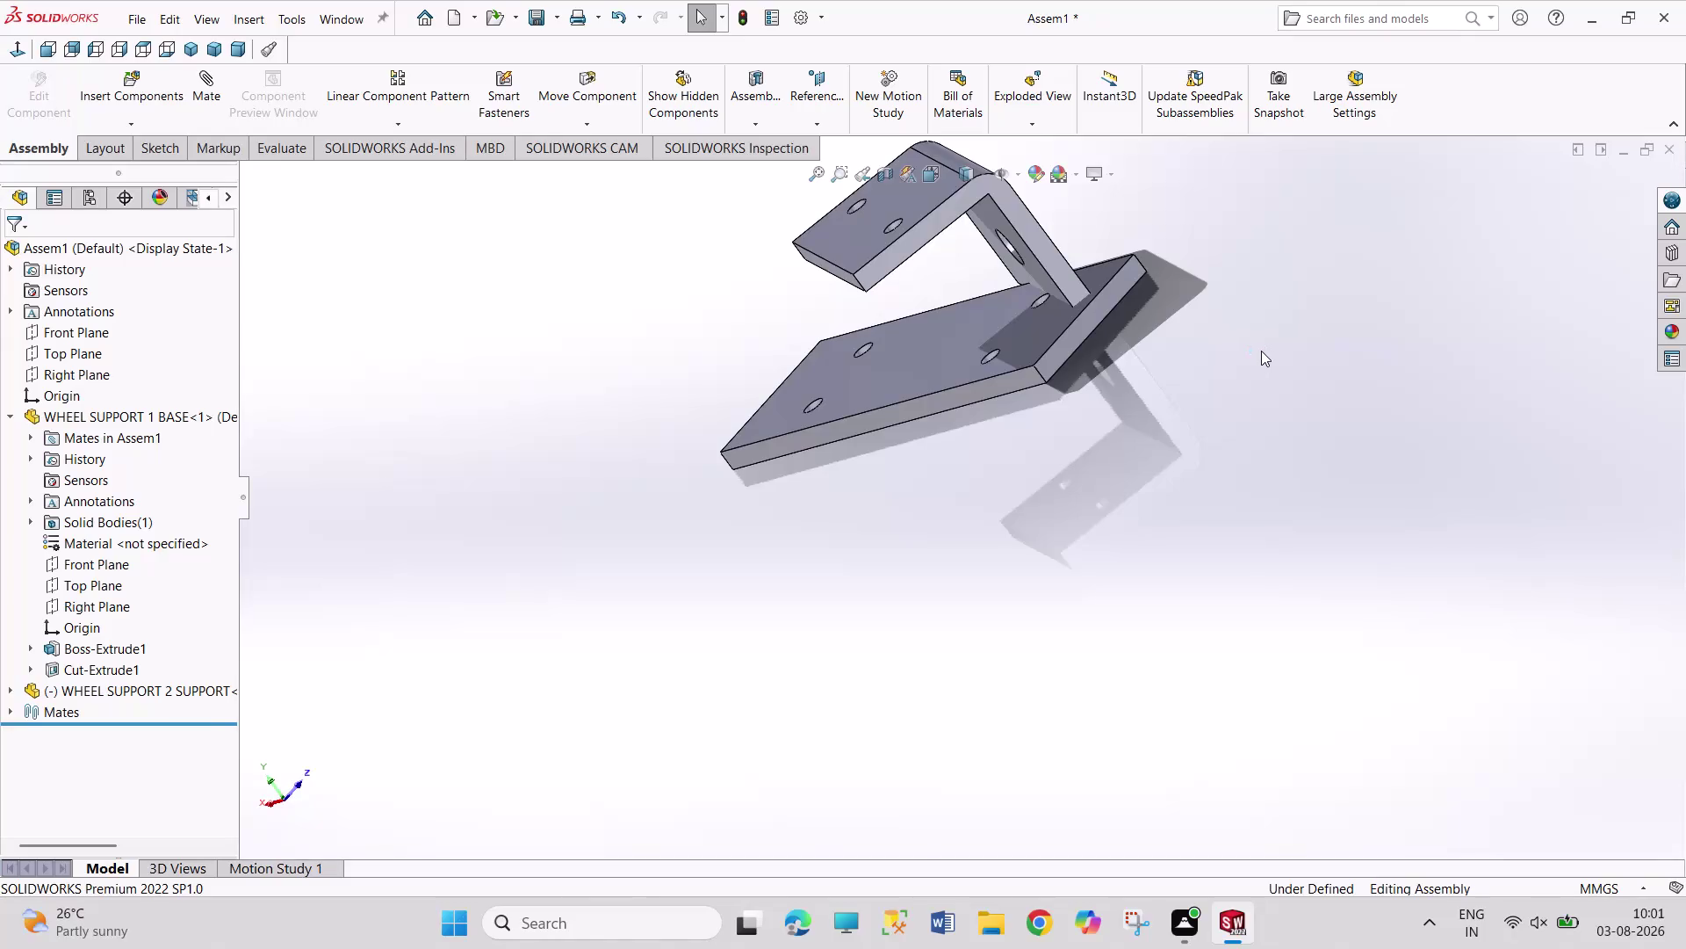
Undo the last three placement changes to the bent bracket.
key(ctrl+z)
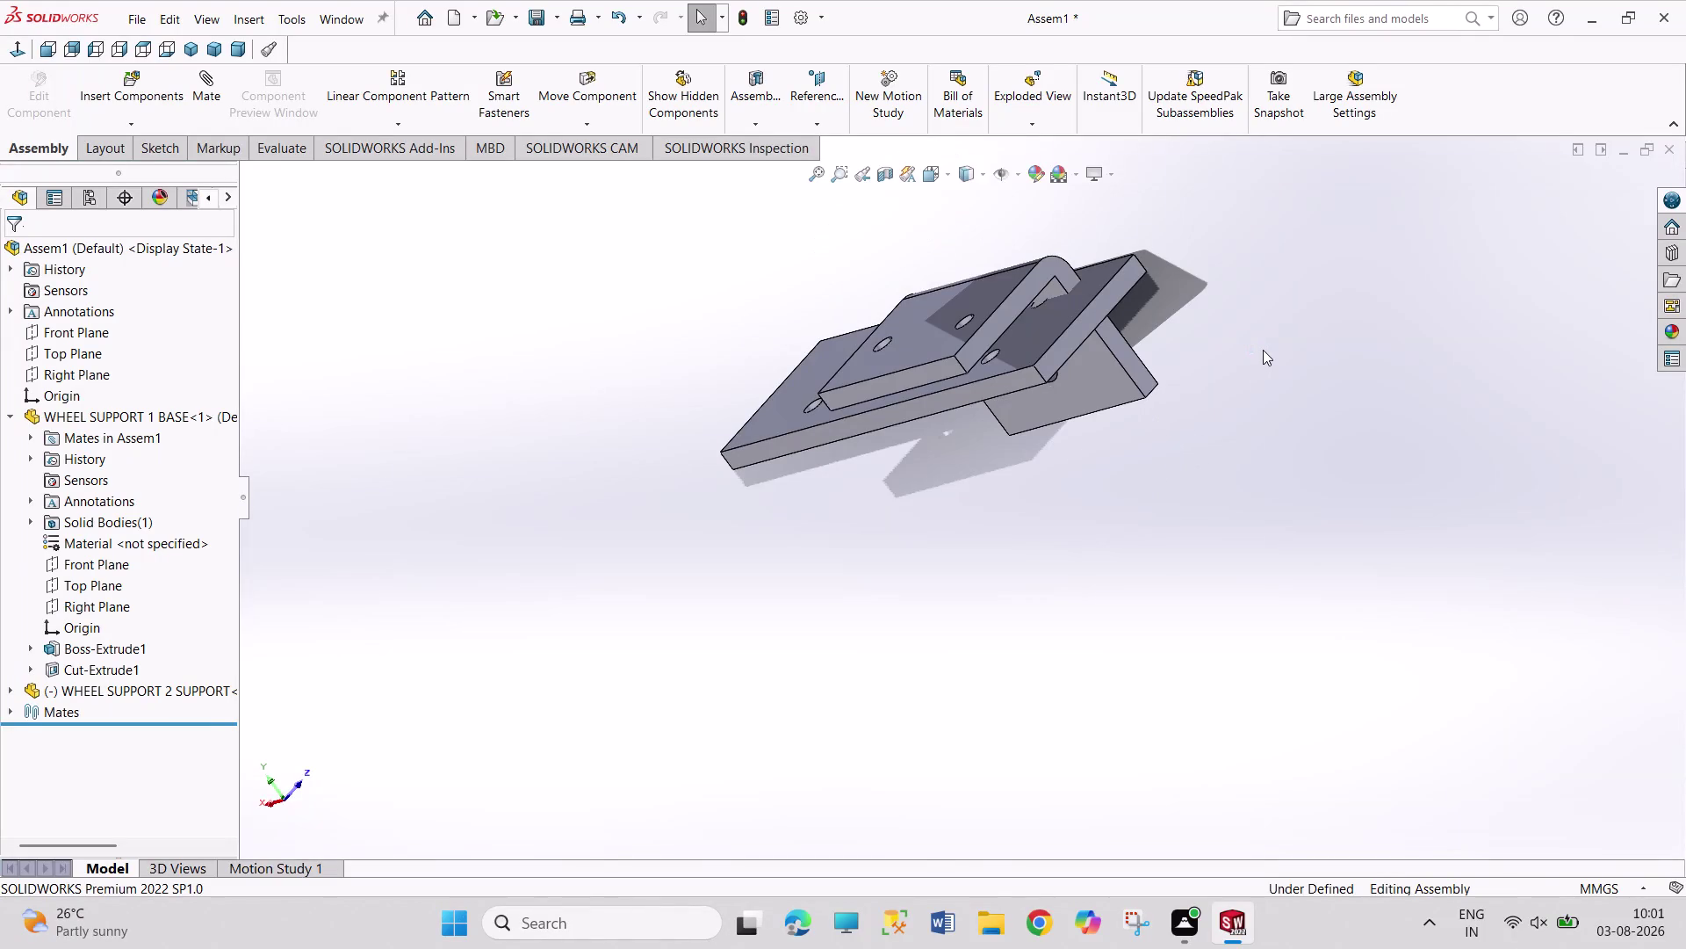
key(ctrl+z)
key(ctrl+z)
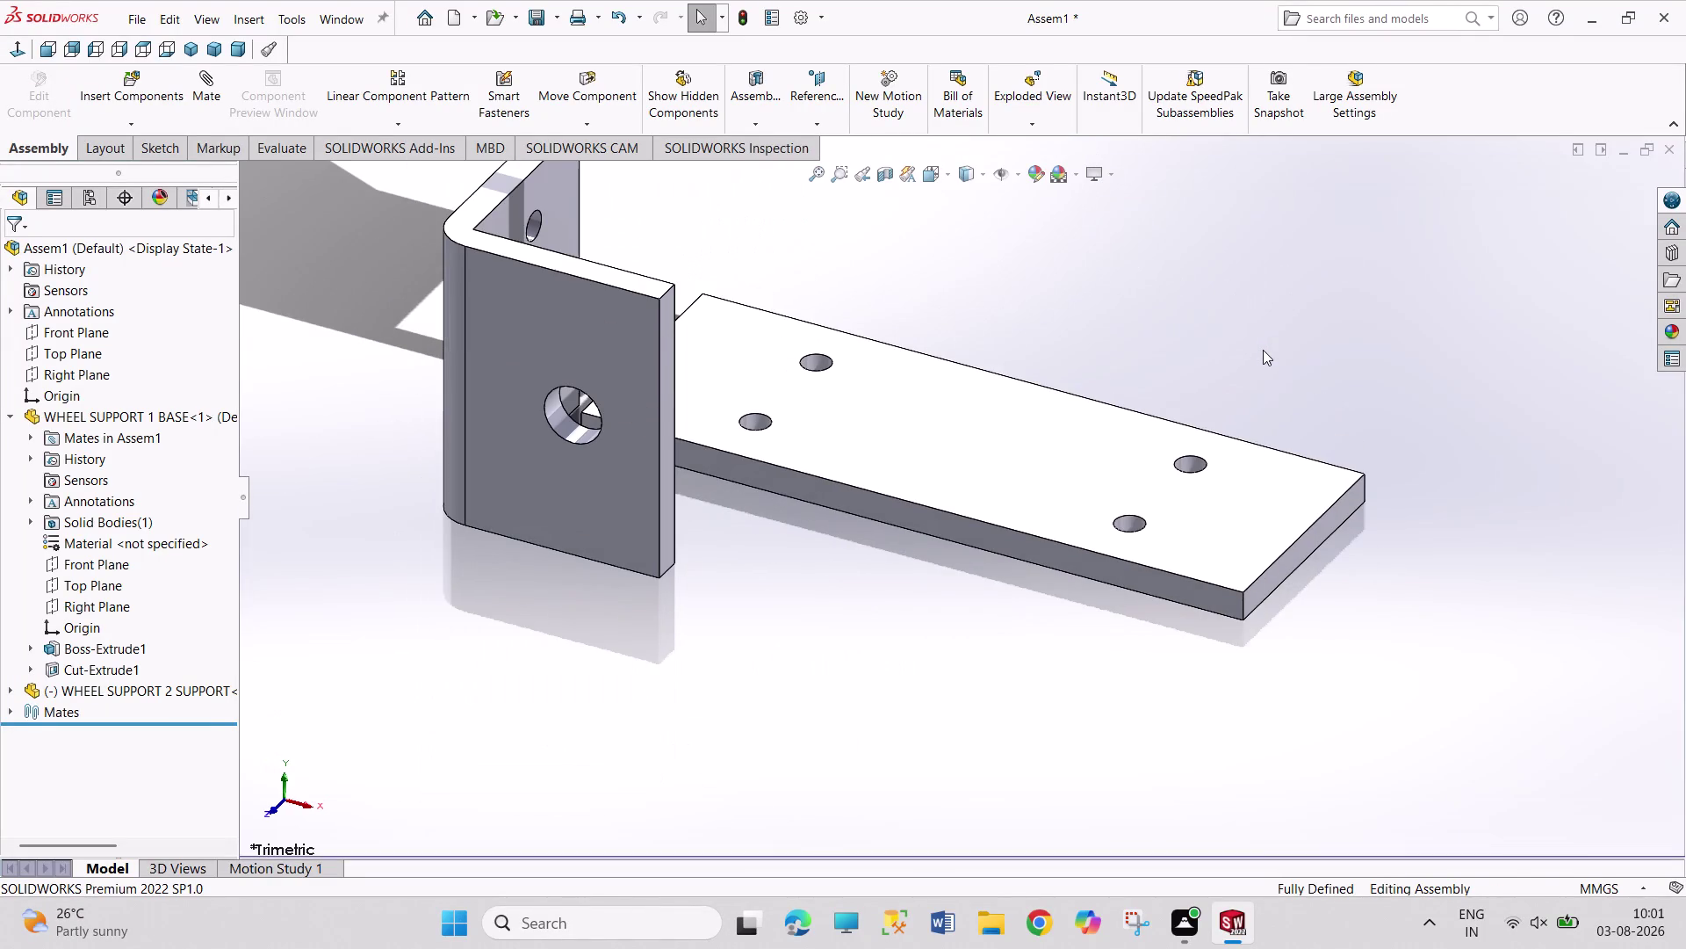
drag(585, 501, 718, 398)
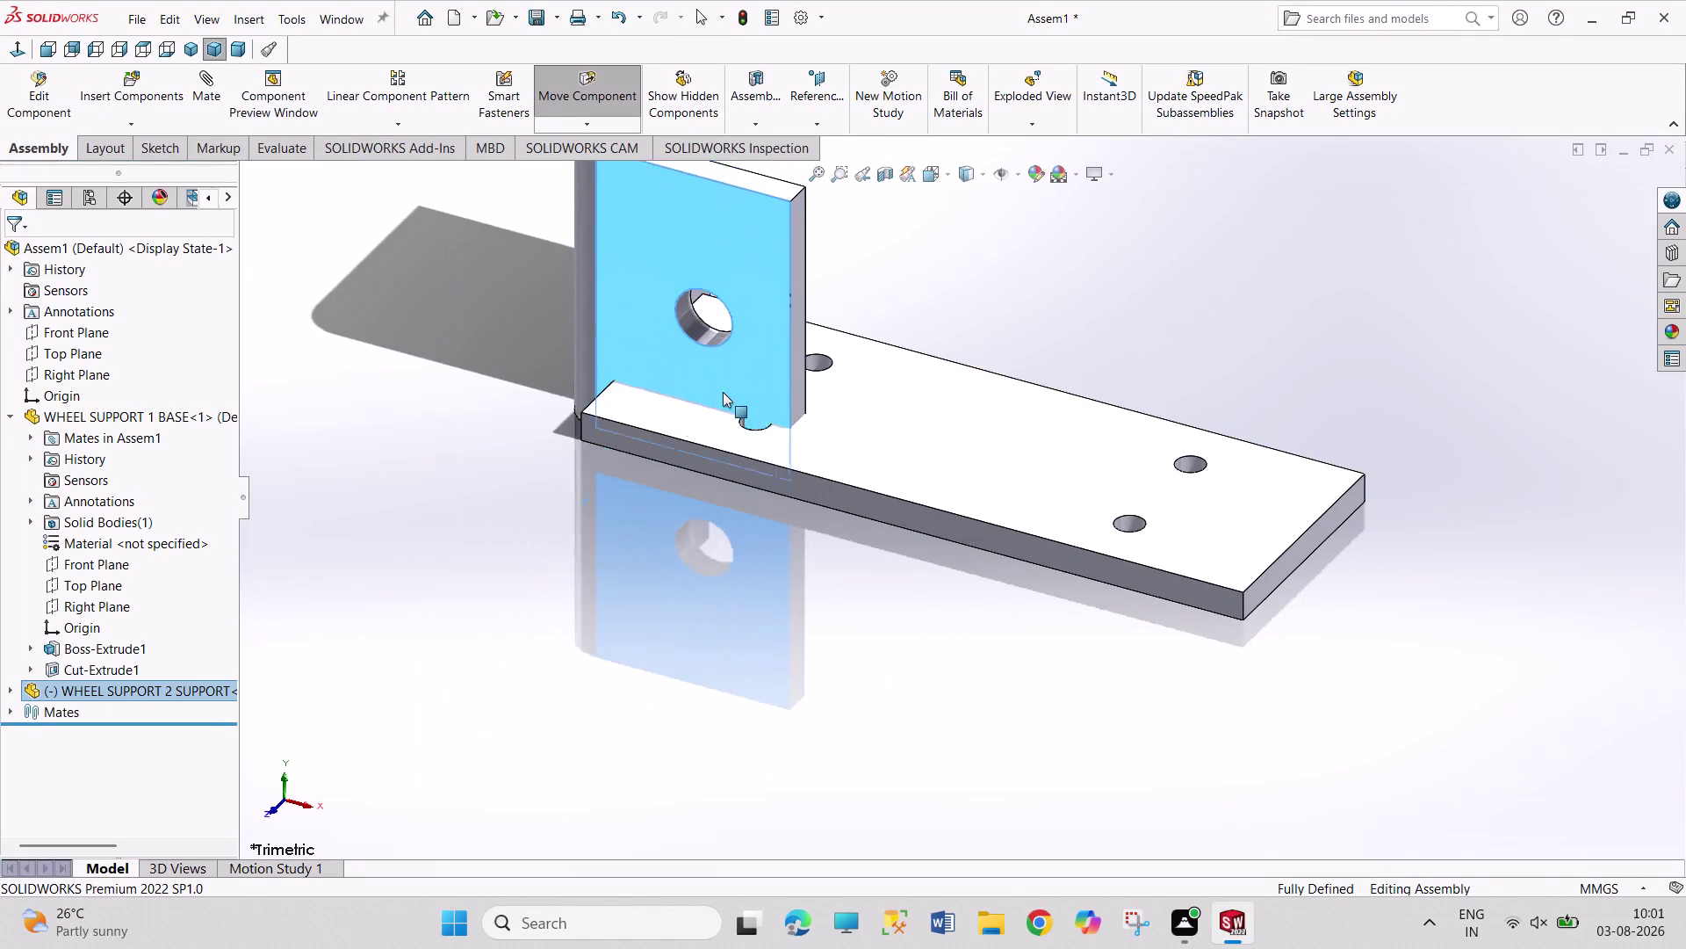
drag(718, 398, 764, 295)
Orbit the assembly to view the bracket and base plate from below.
click(977, 307)
scroll(up, 3)
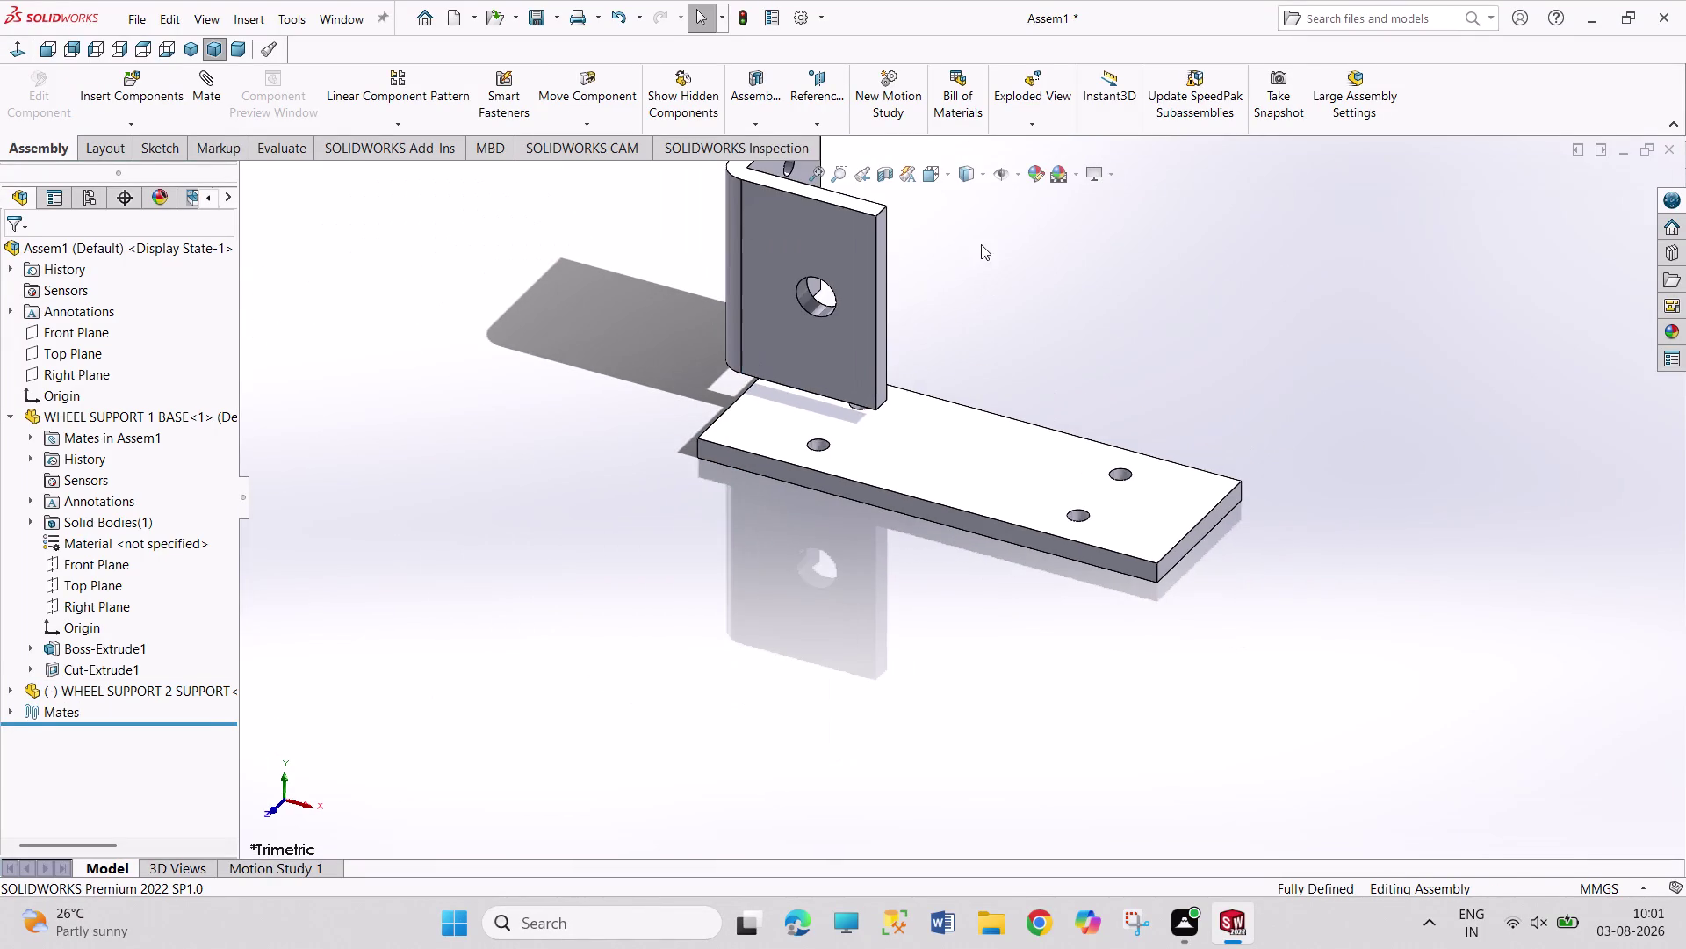
scroll(down, 3)
scroll(down, 3)
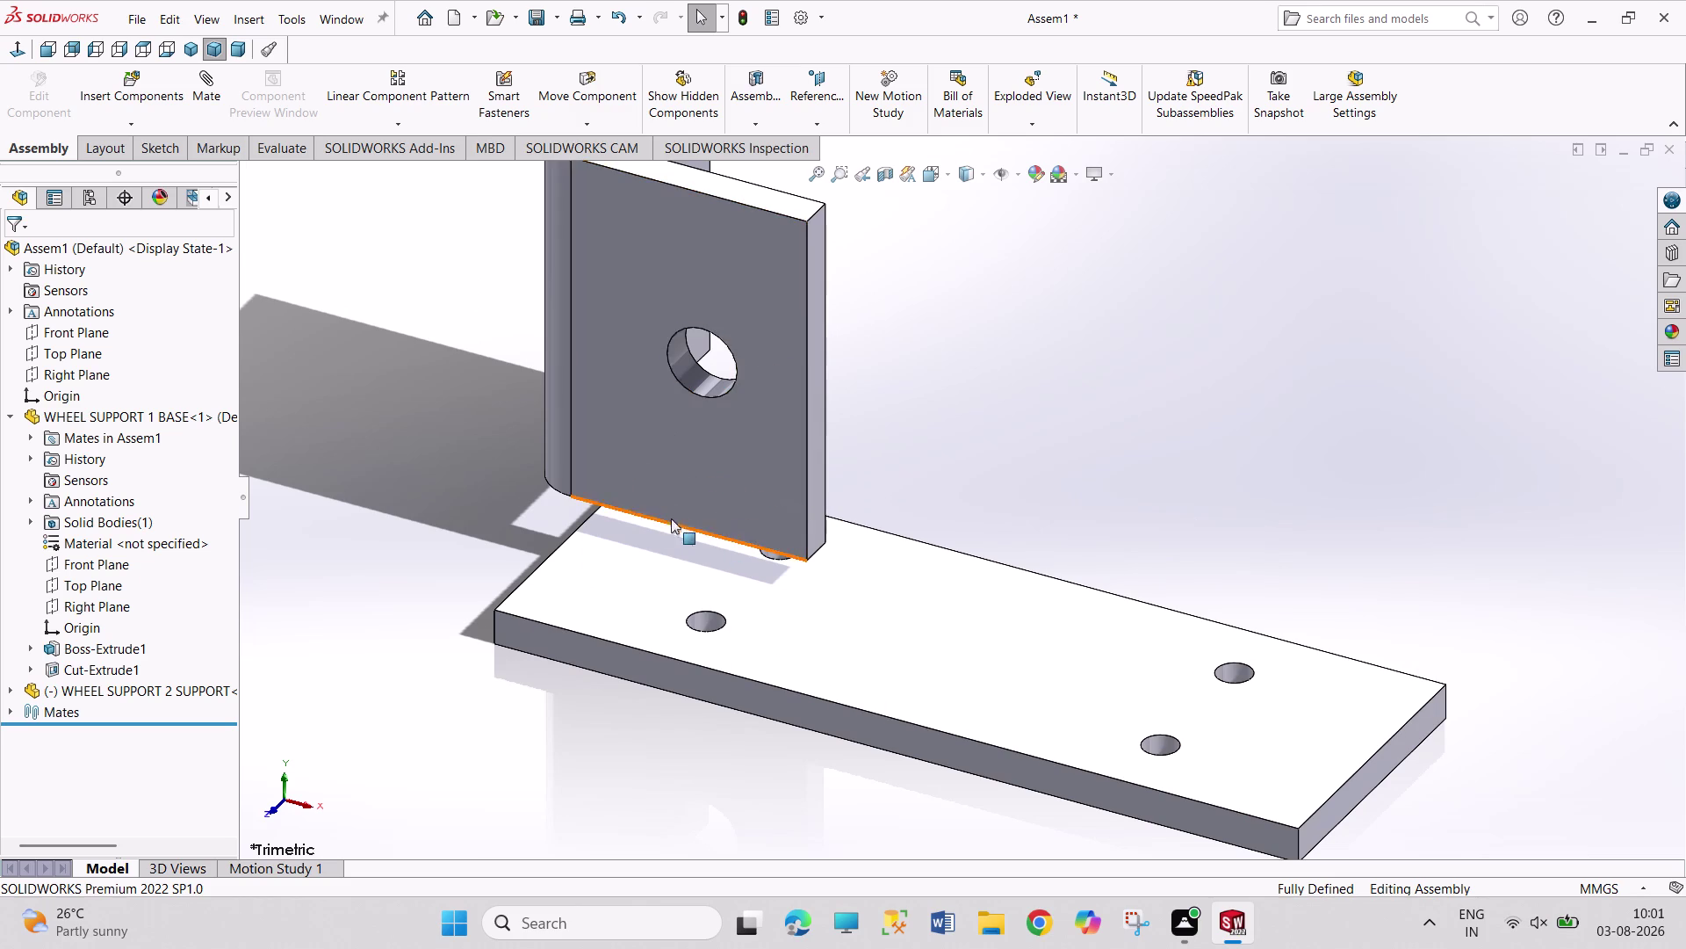
middle_drag(494, 471, 607, 613)
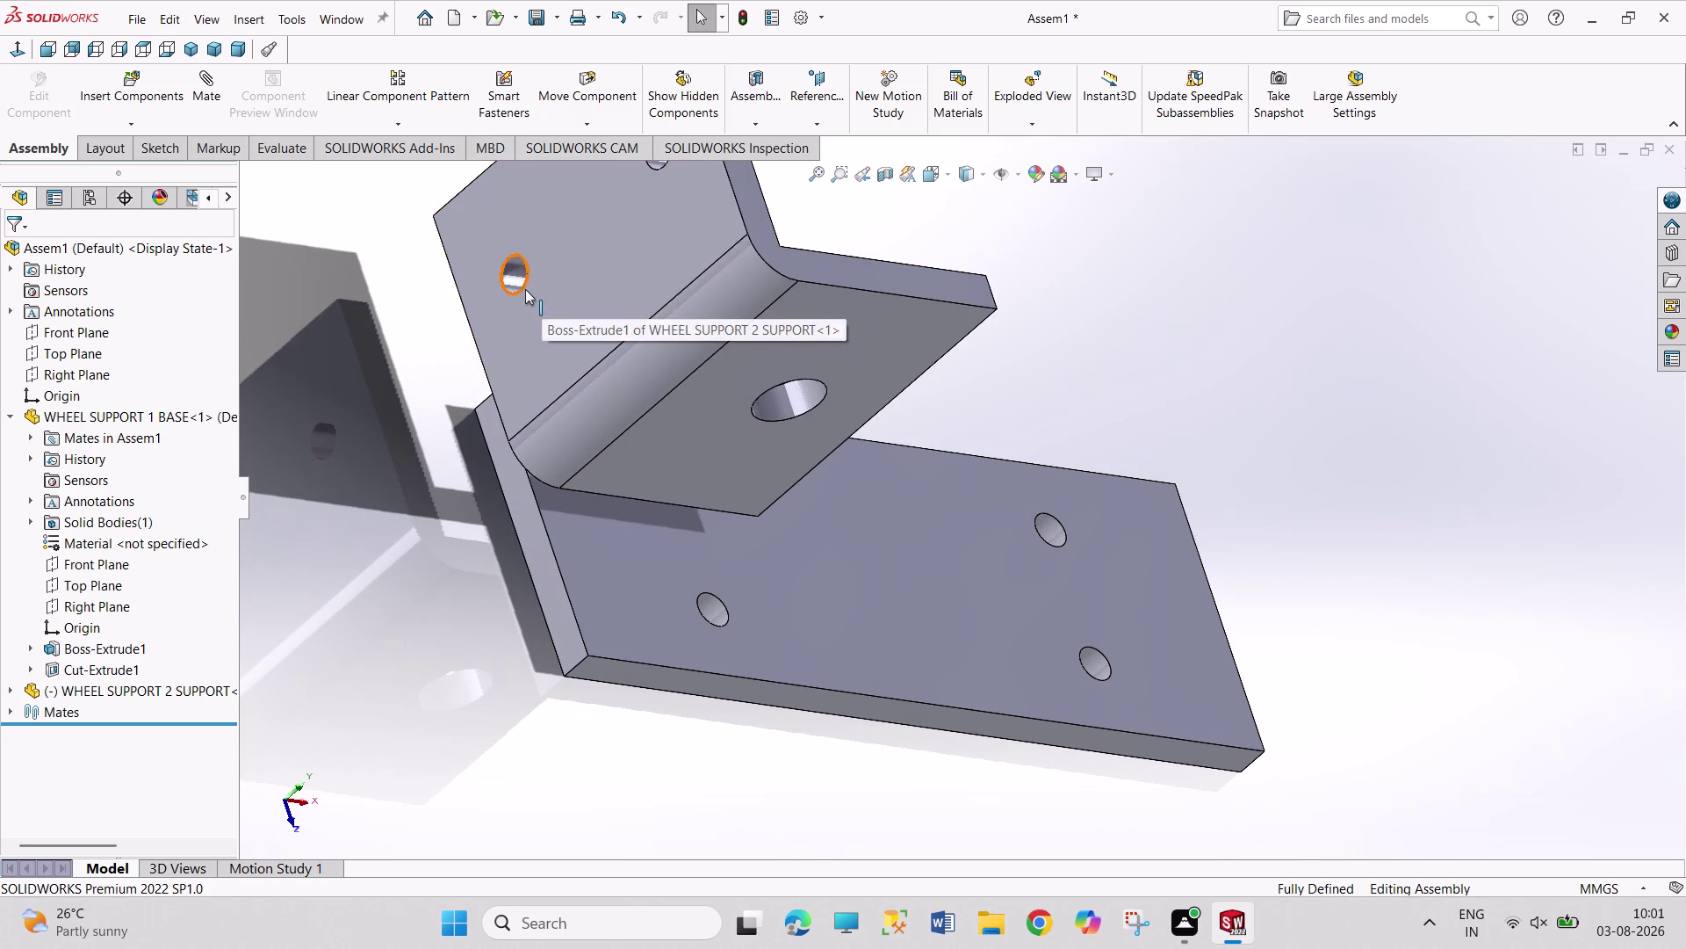
Turn on display of temporary axes.
click(1020, 176)
click(1027, 213)
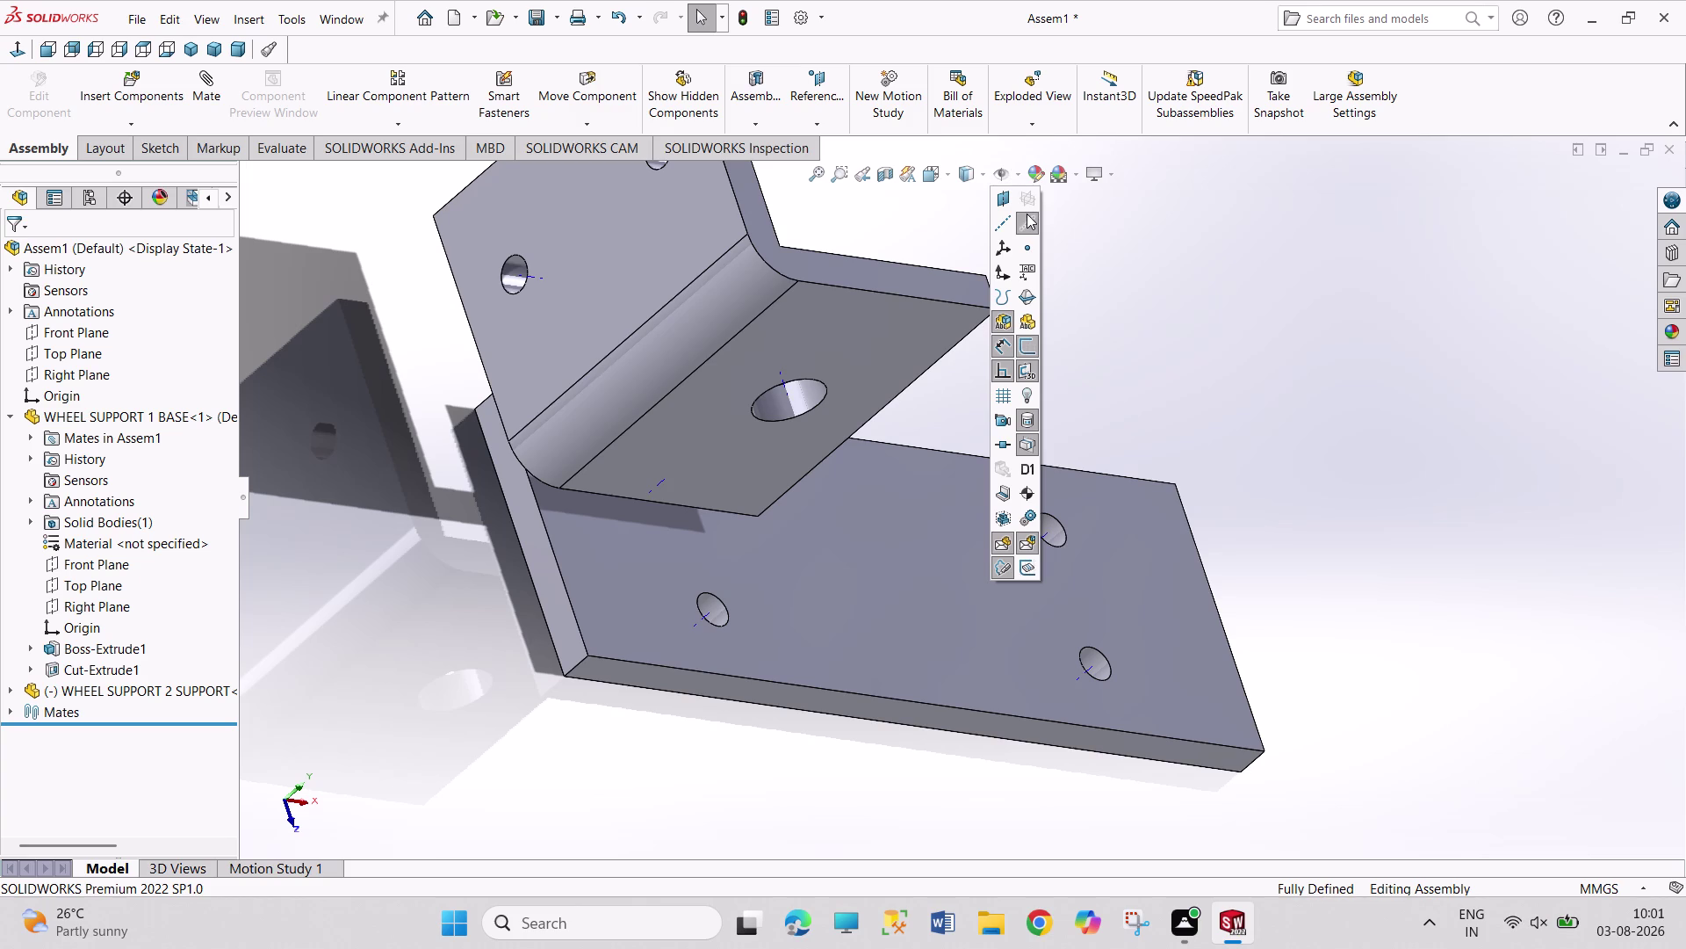
click(530, 277)
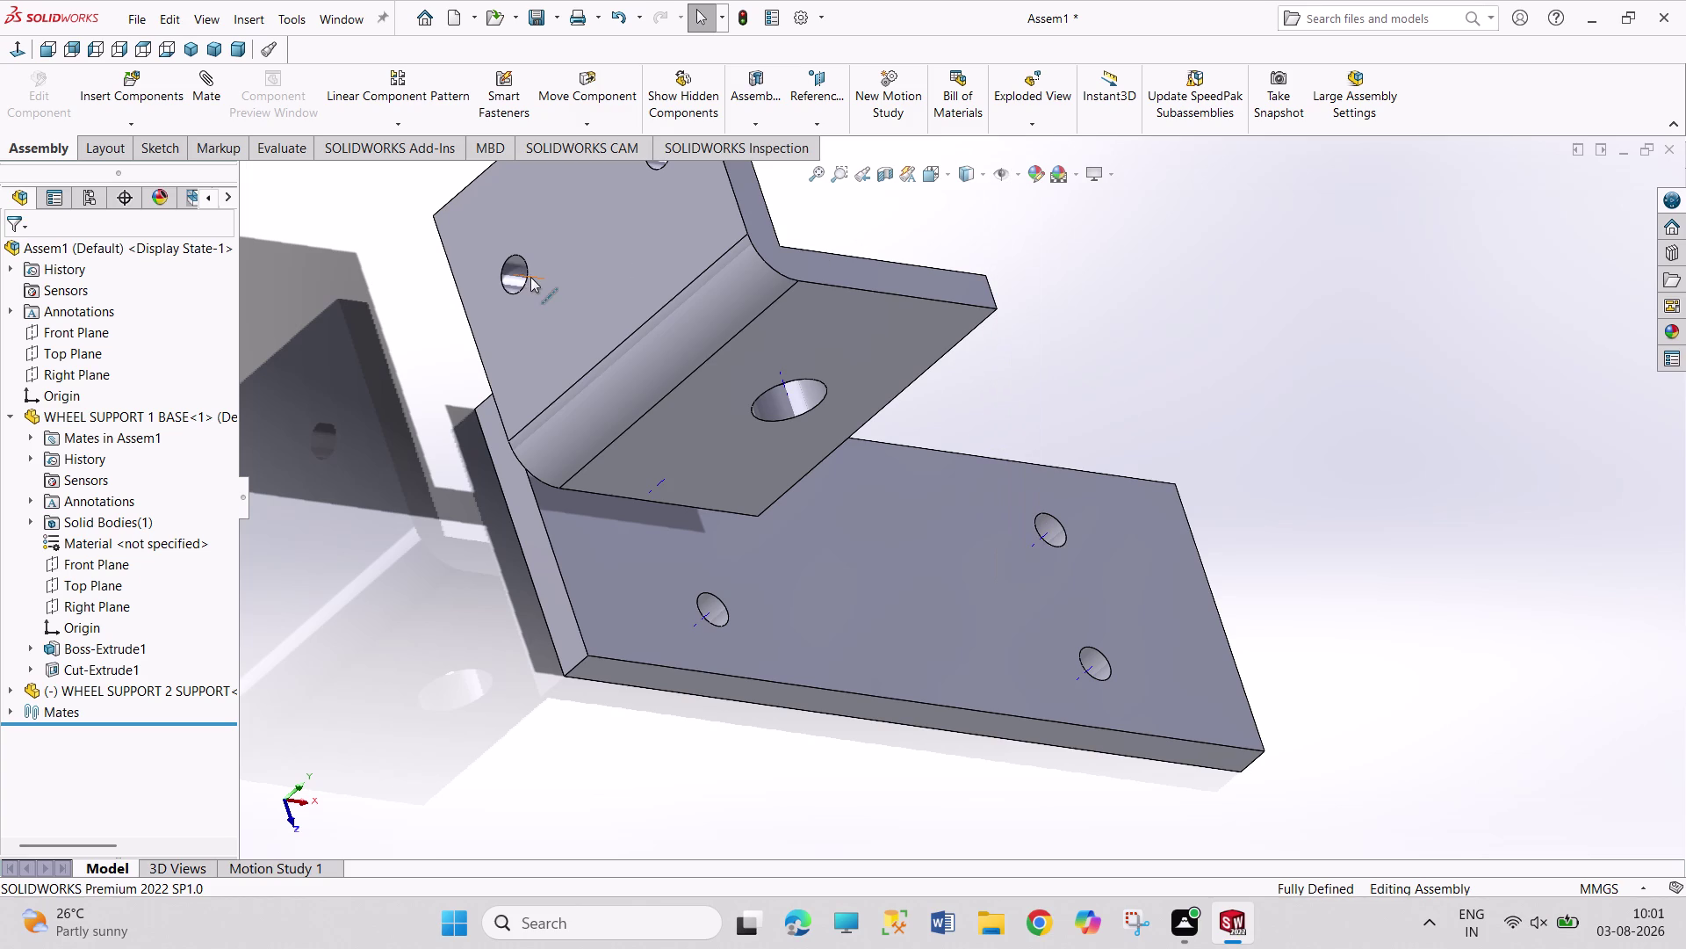
Select a bracket hole axis and a base plate hole axis and start a mate.
click(708, 612)
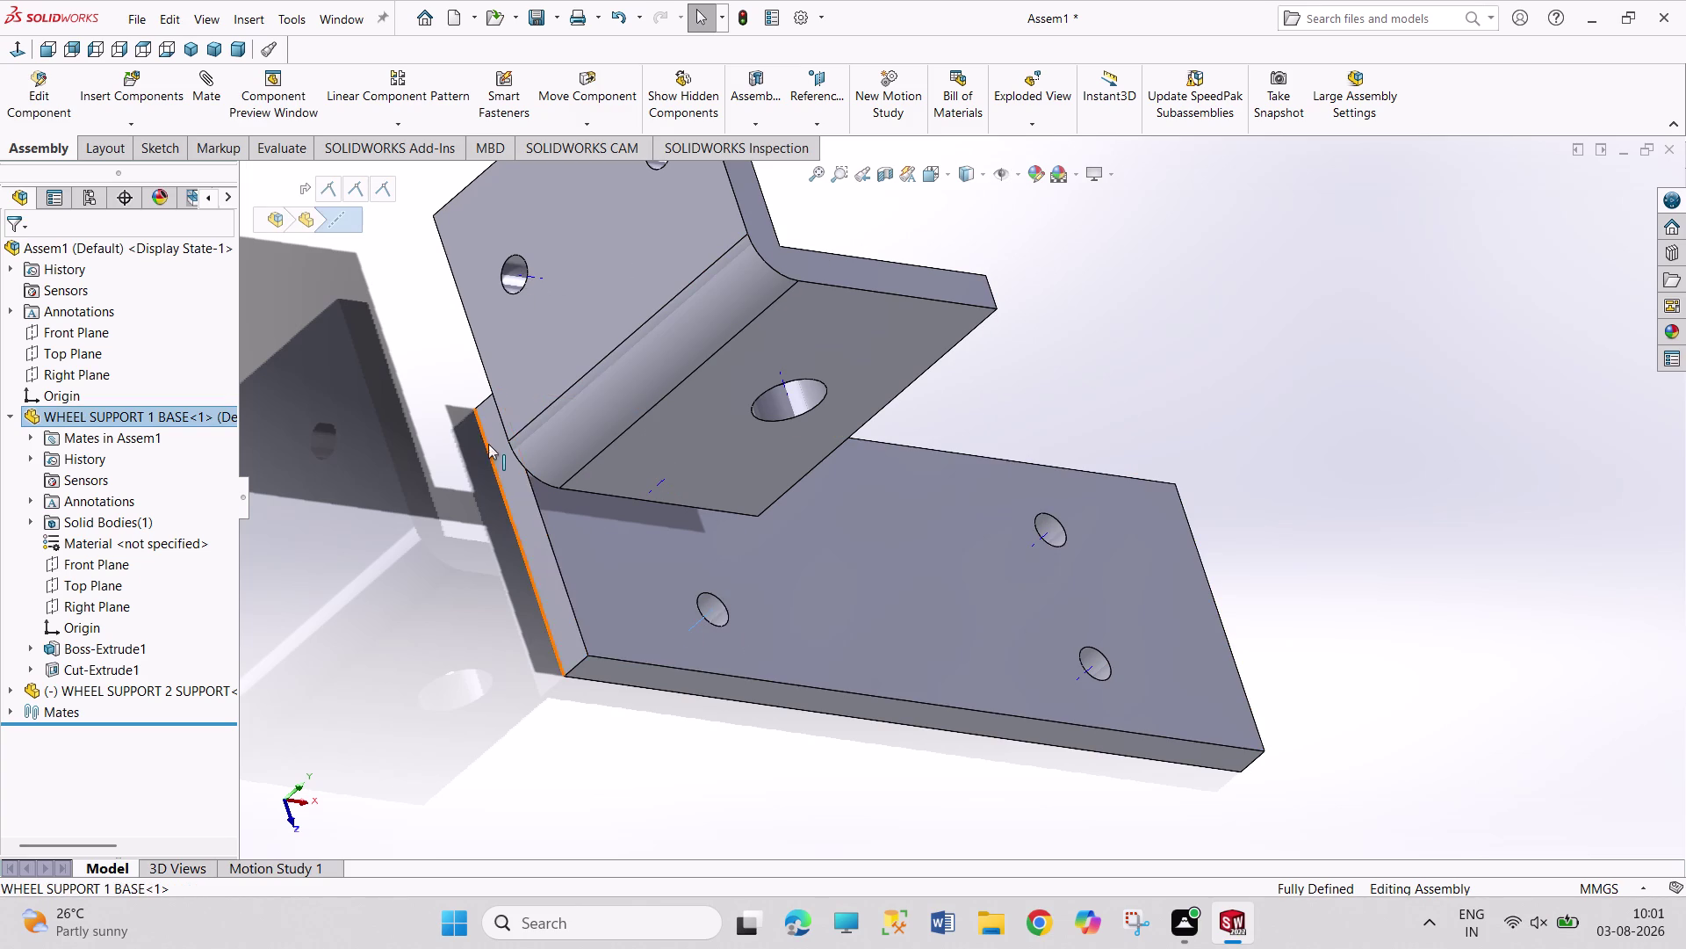
click(536, 277)
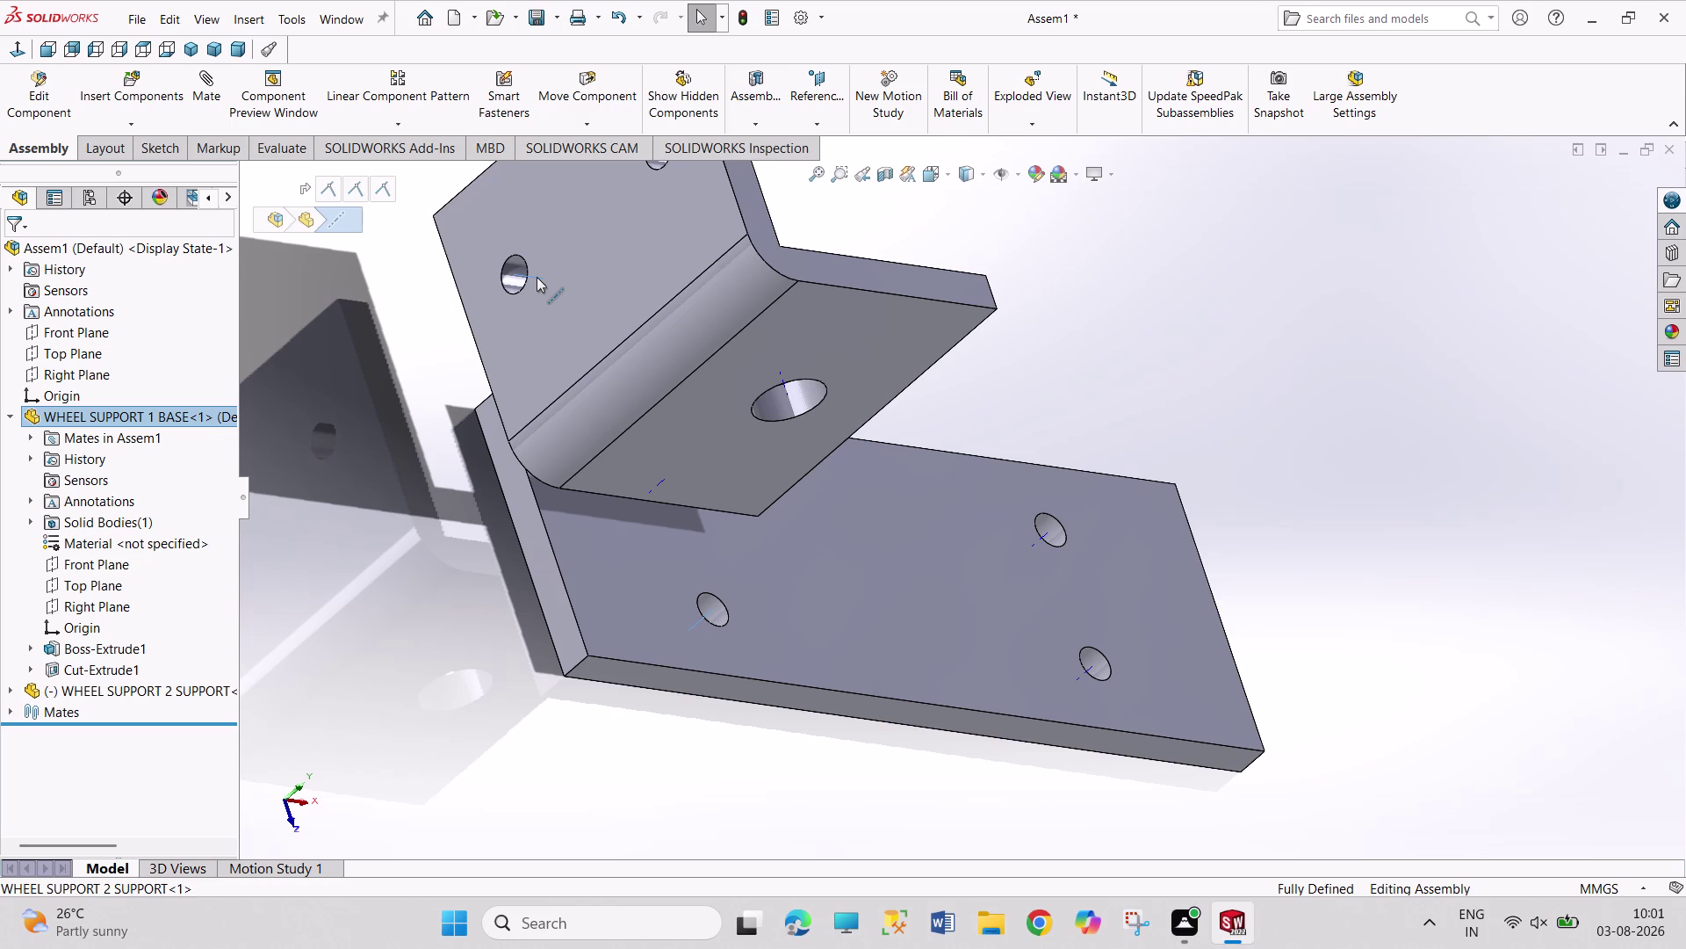
click(215, 93)
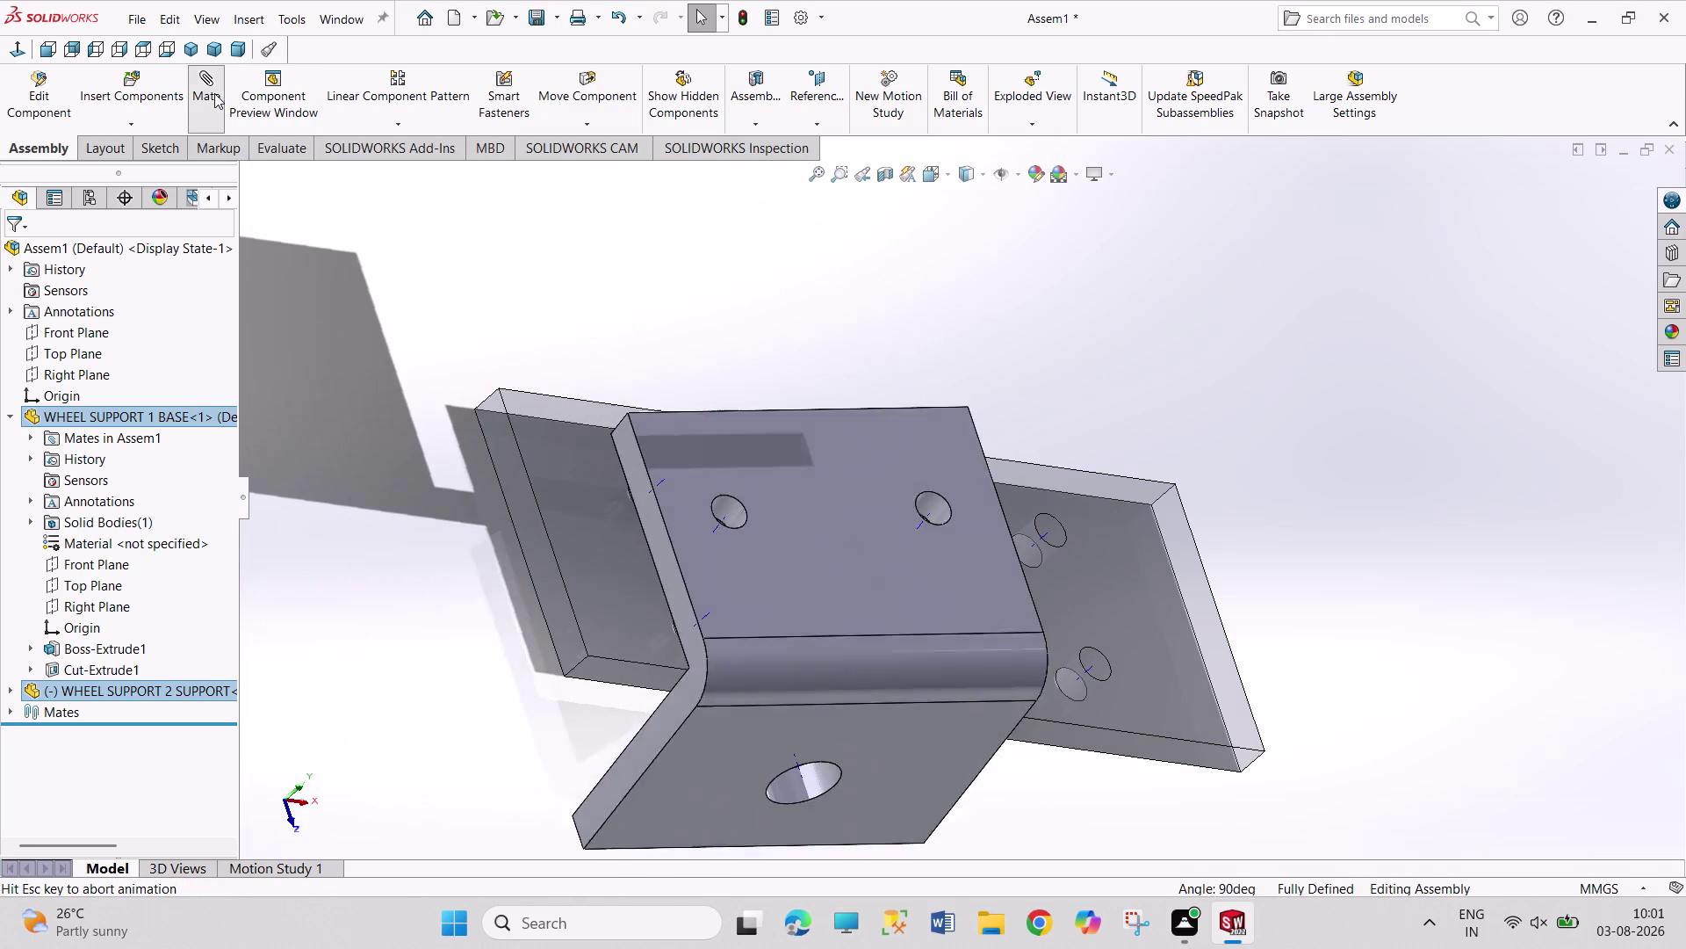
click(471, 602)
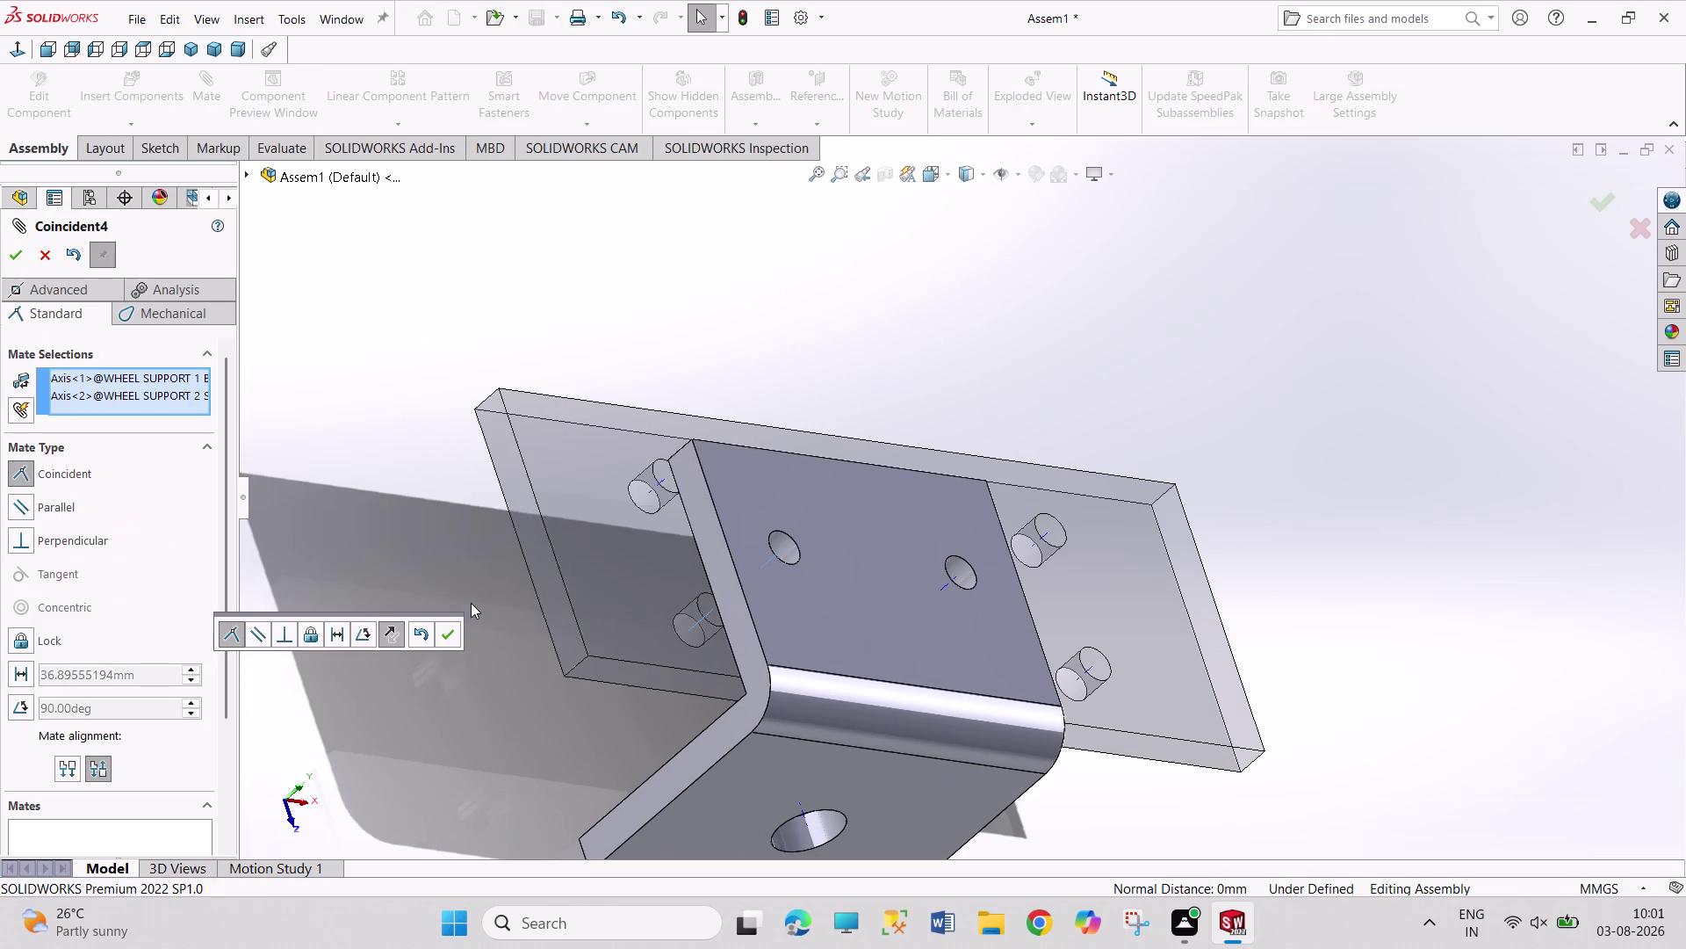
Accept the coincident axis mate and select a second pair of hole axes.
click(444, 638)
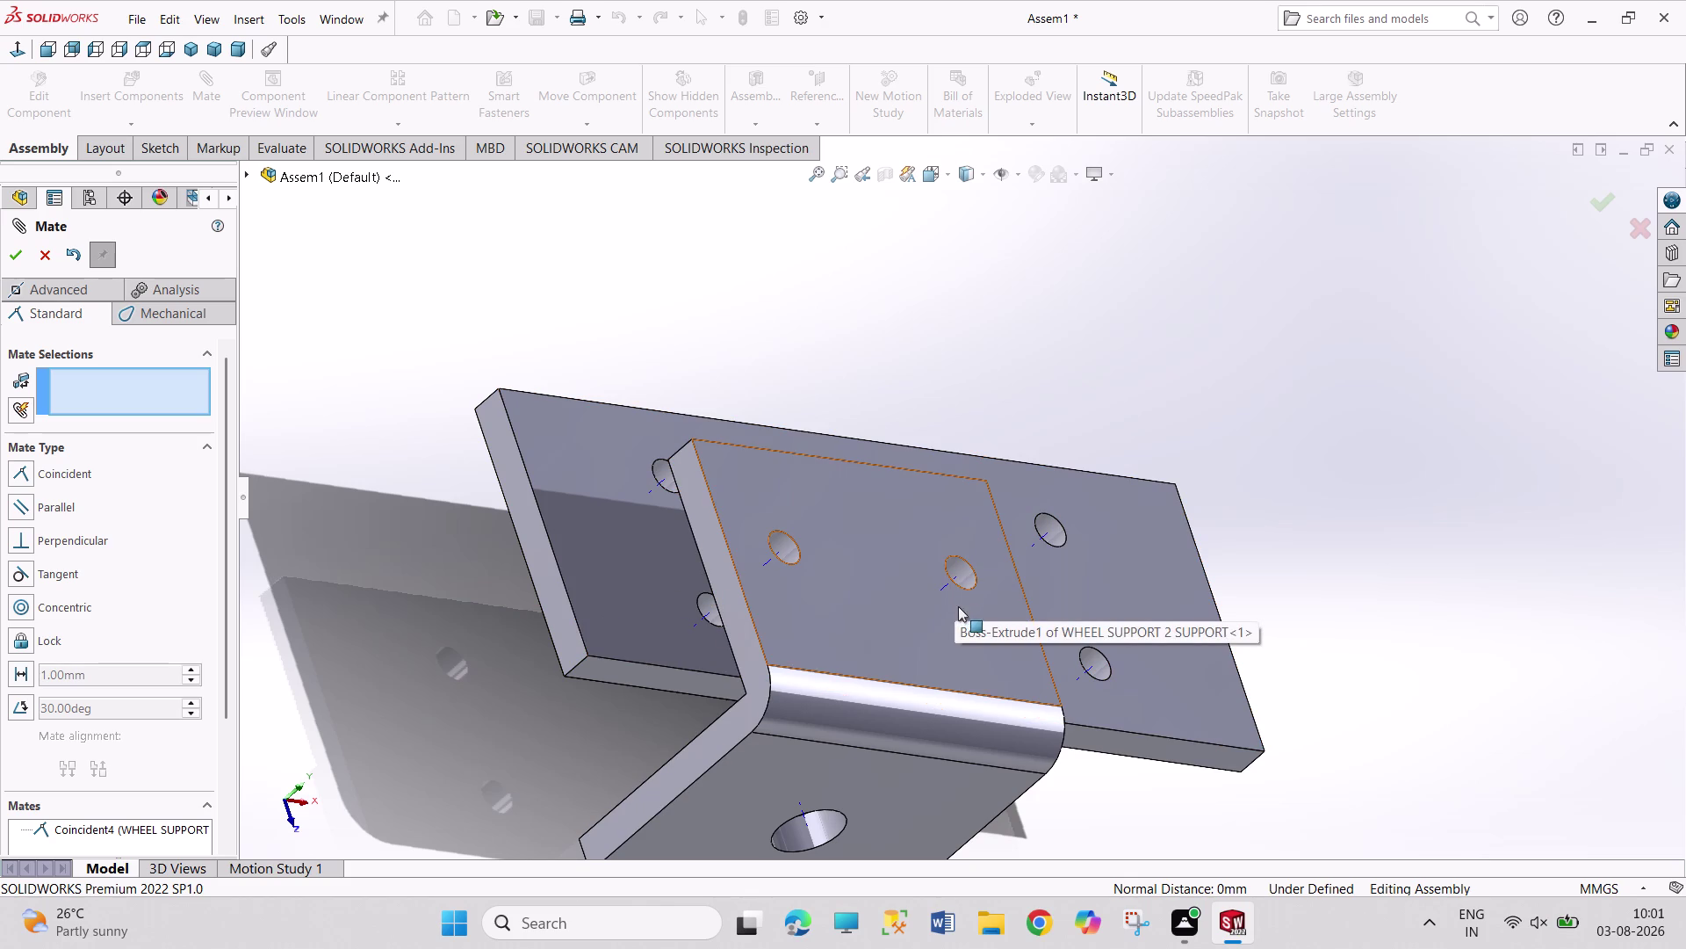
scroll(down, 3)
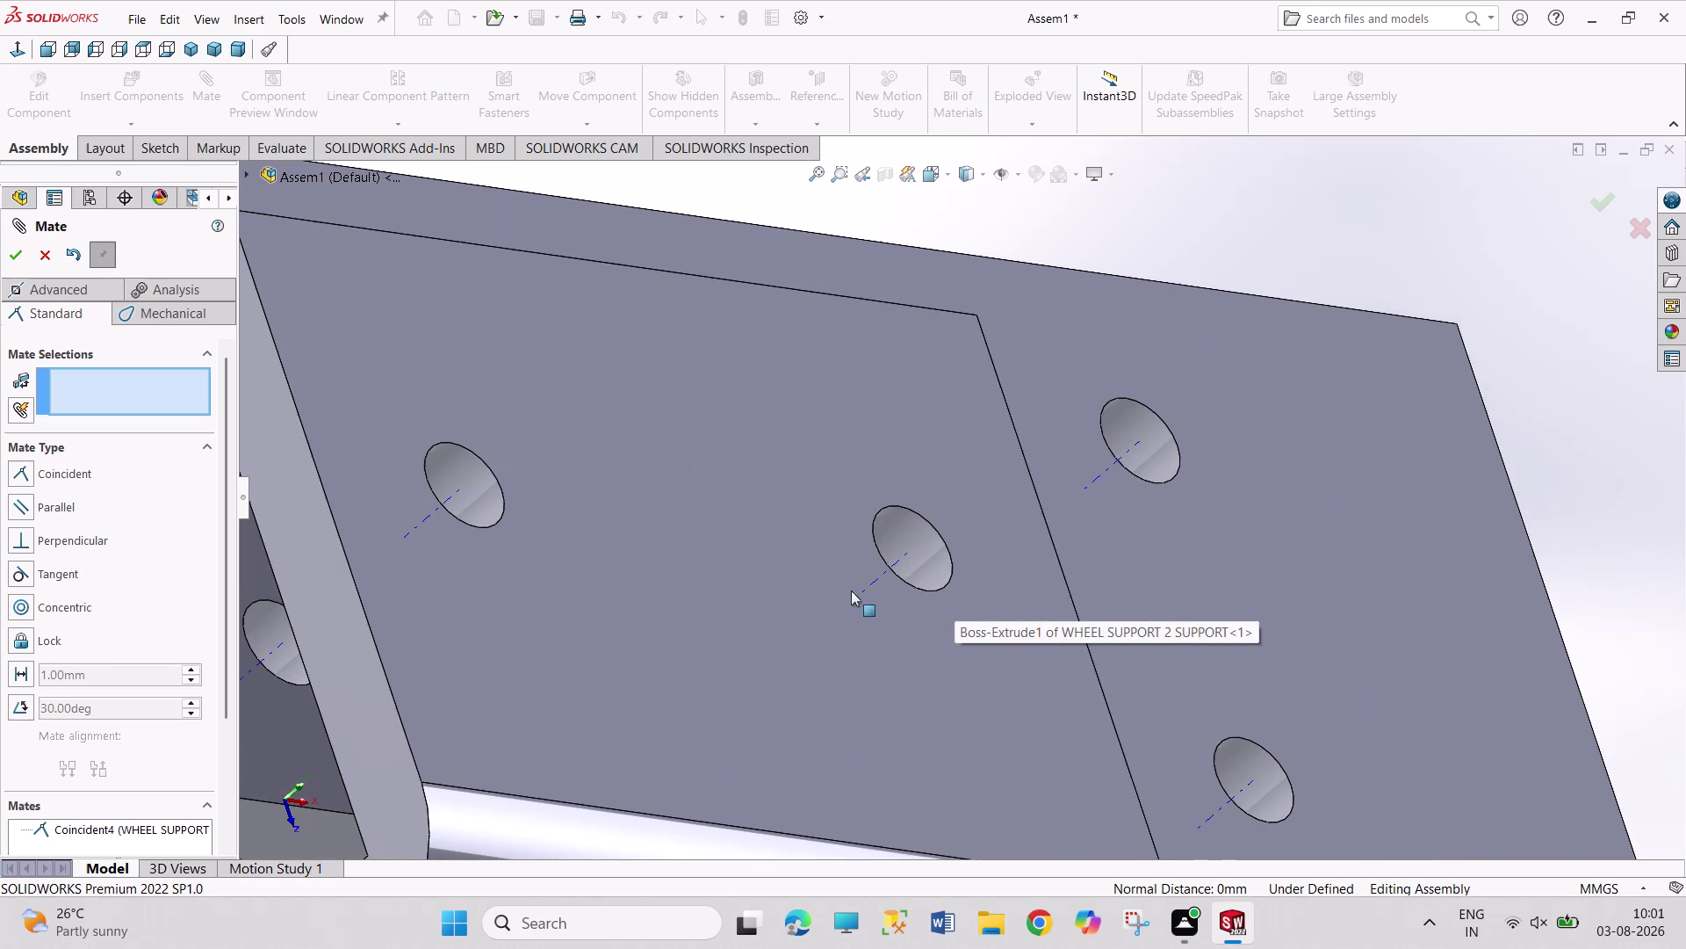
click(868, 588)
scroll(up, 3)
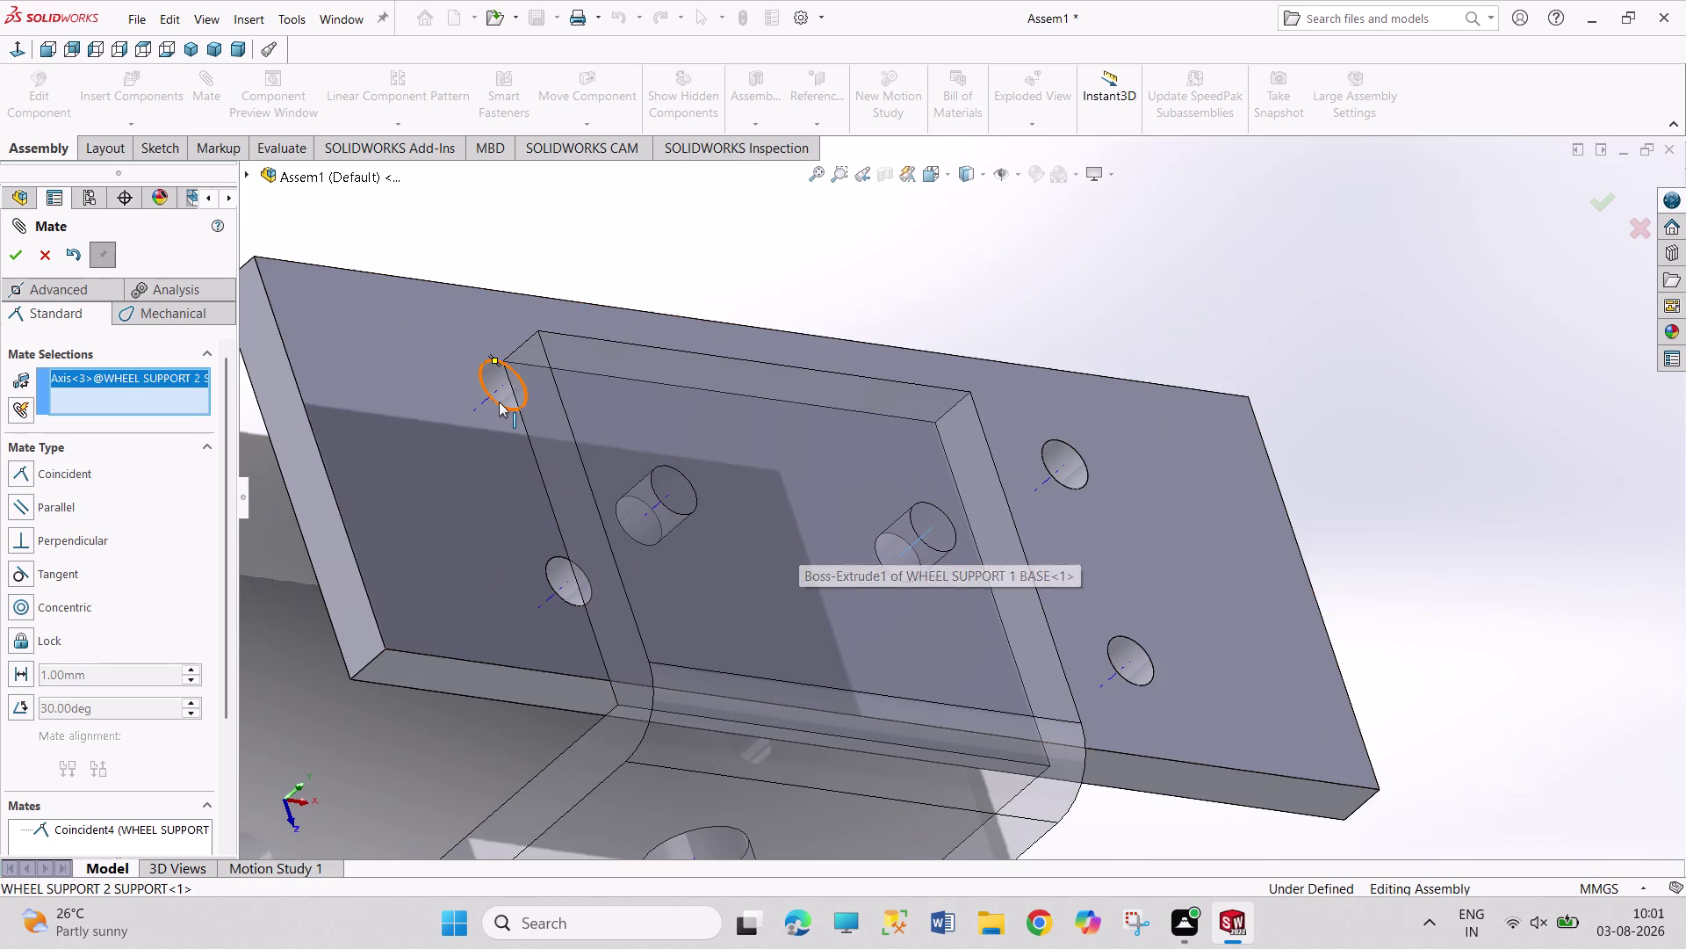
click(482, 404)
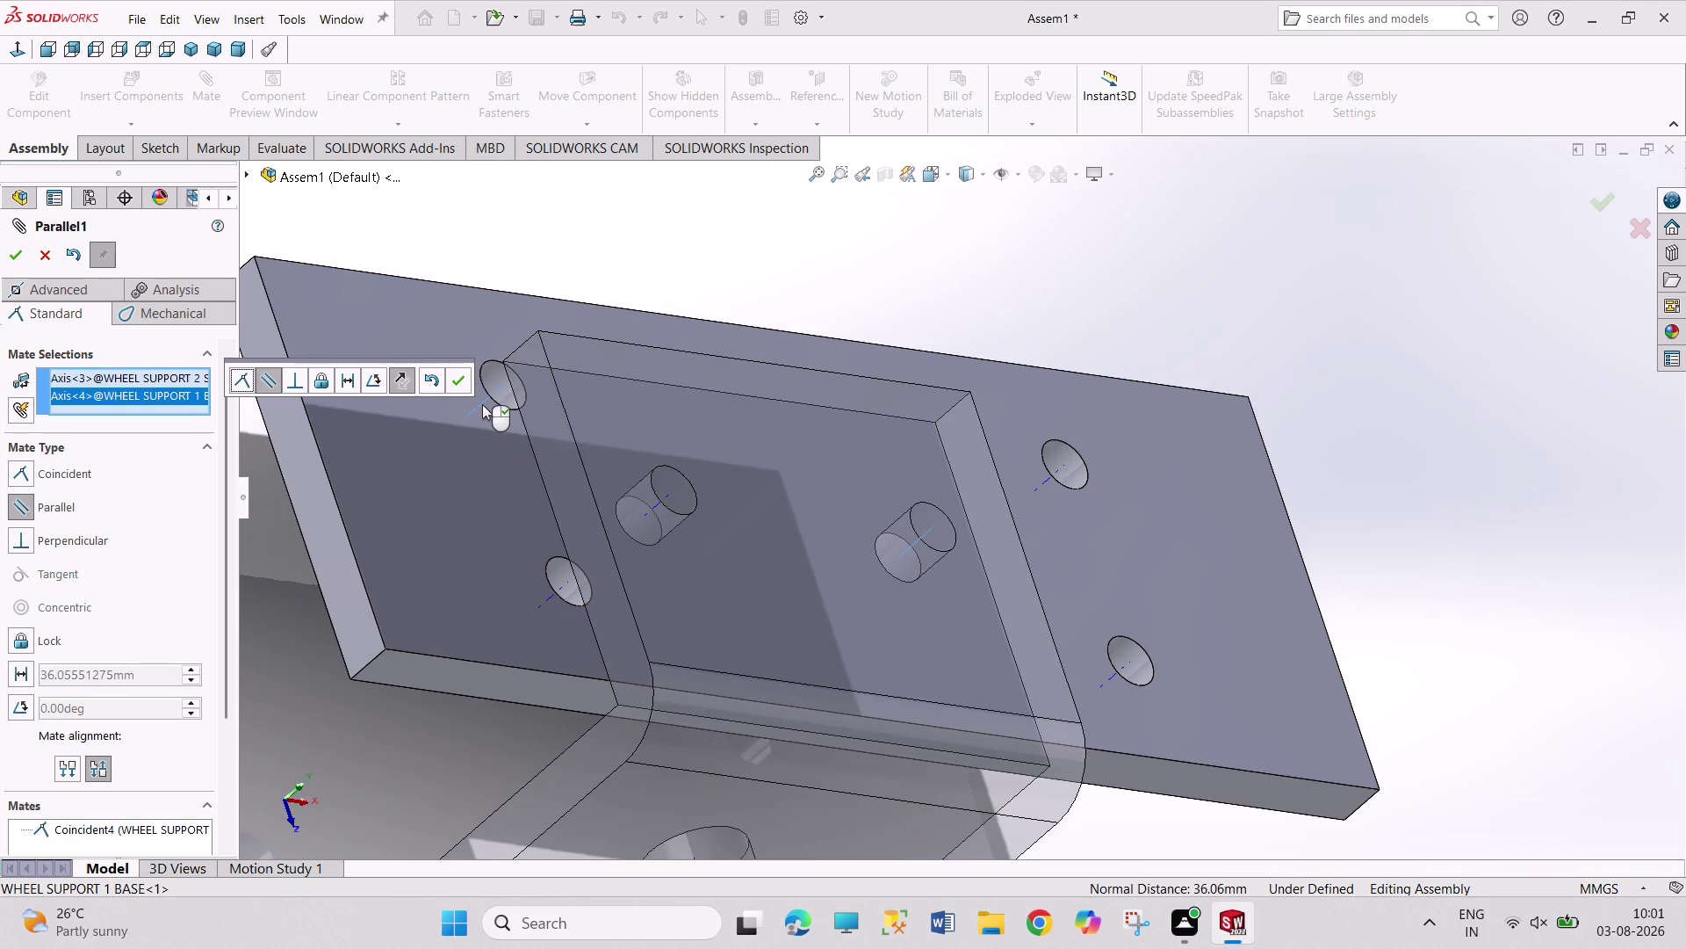
Mate the second pair of hole axes as parallel instead of coincident.
click(239, 384)
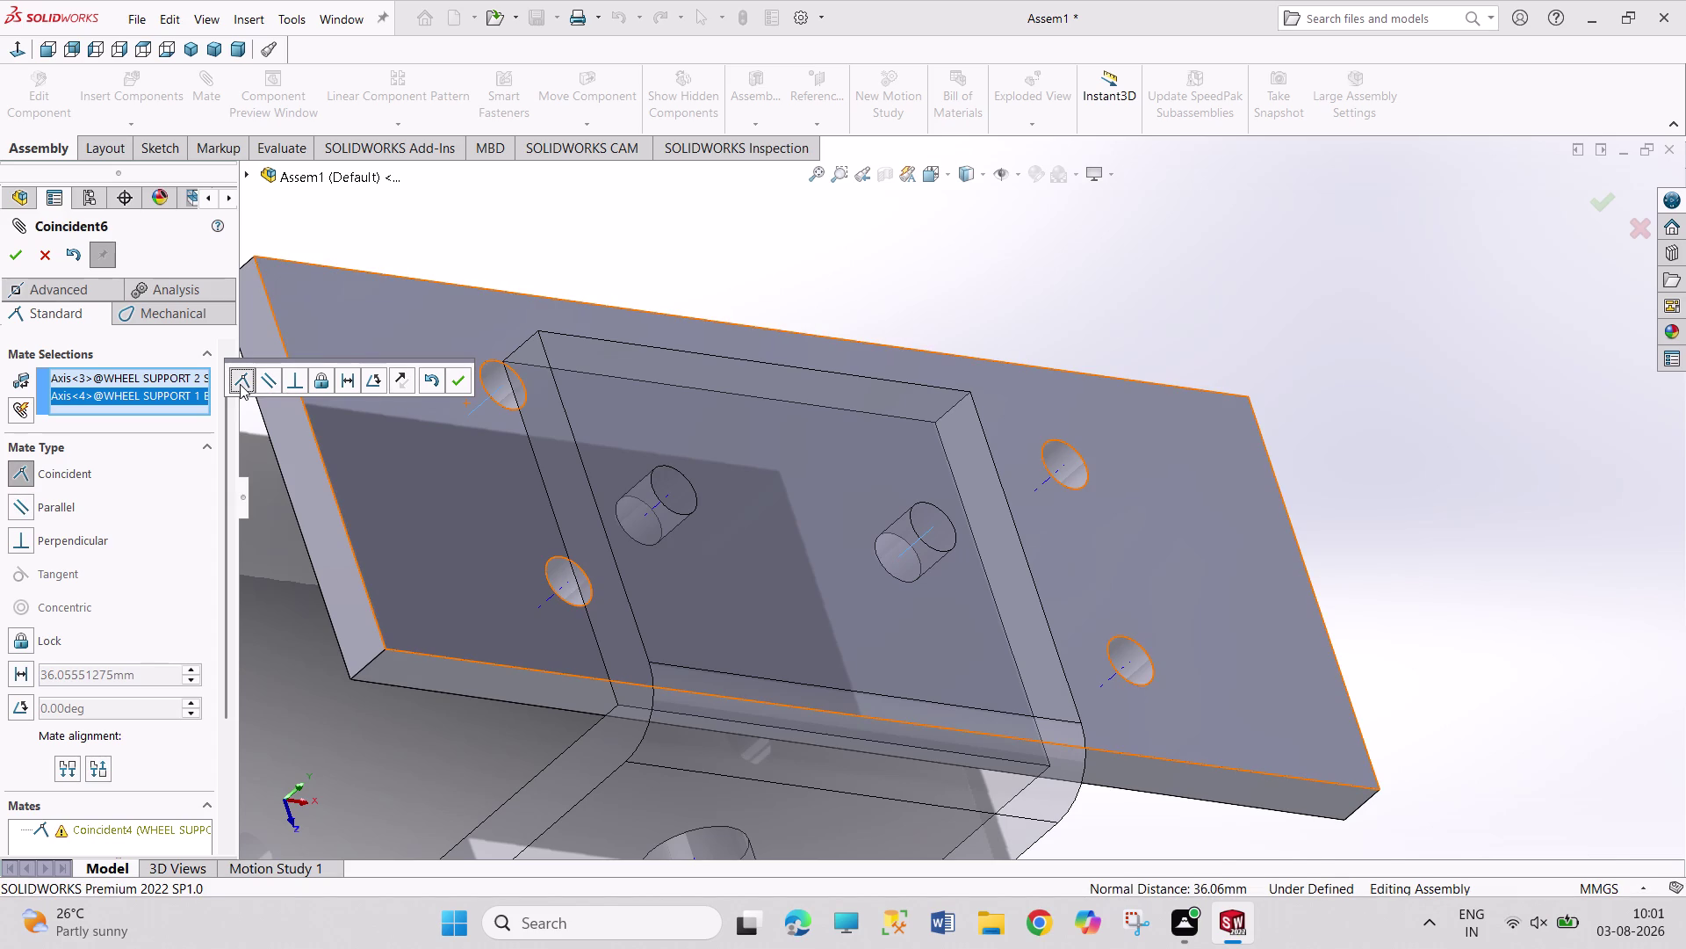
click(268, 381)
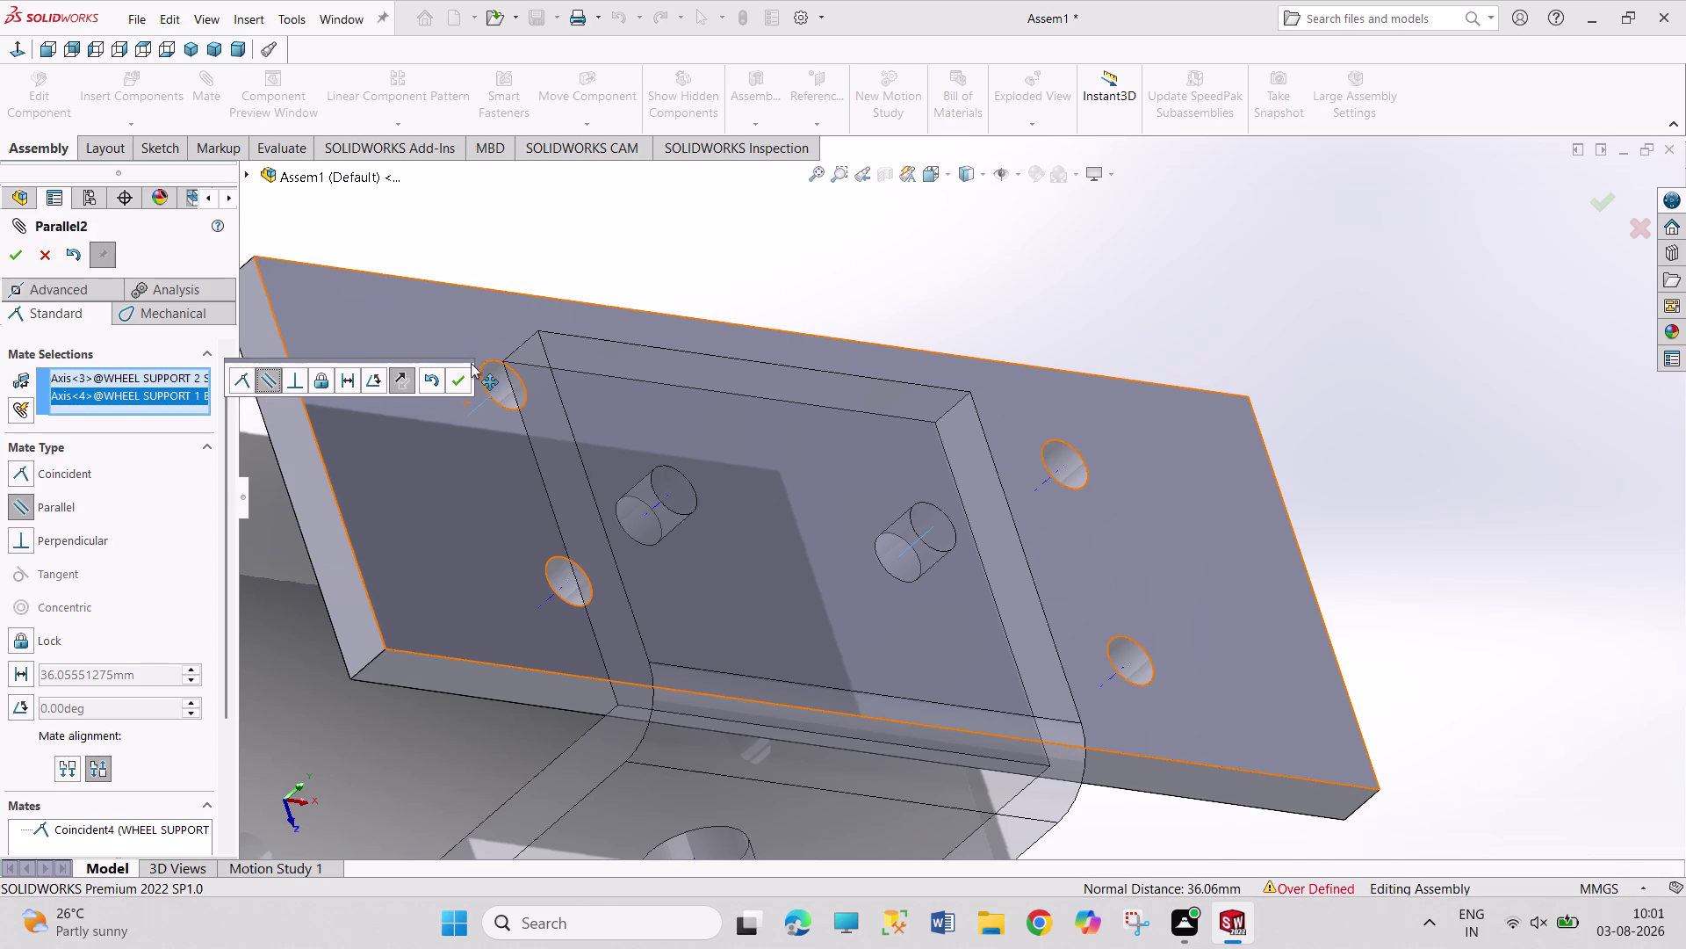
click(461, 372)
click(806, 271)
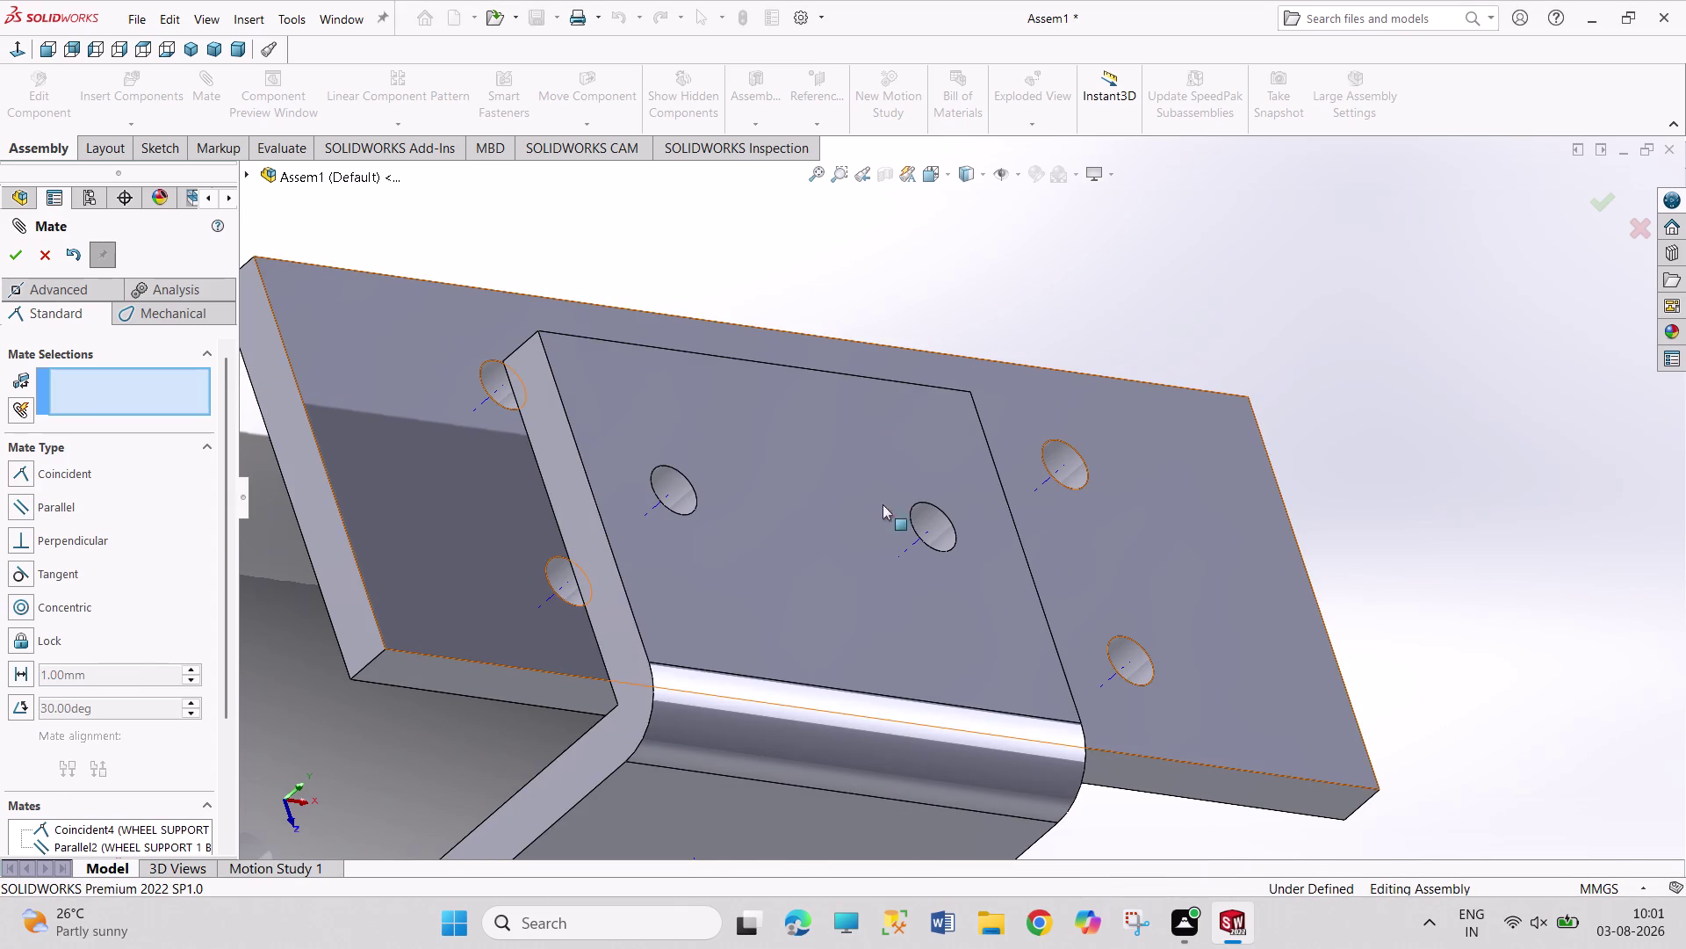
Mate the bracket flange face coincident with the base plate face.
click(506, 612)
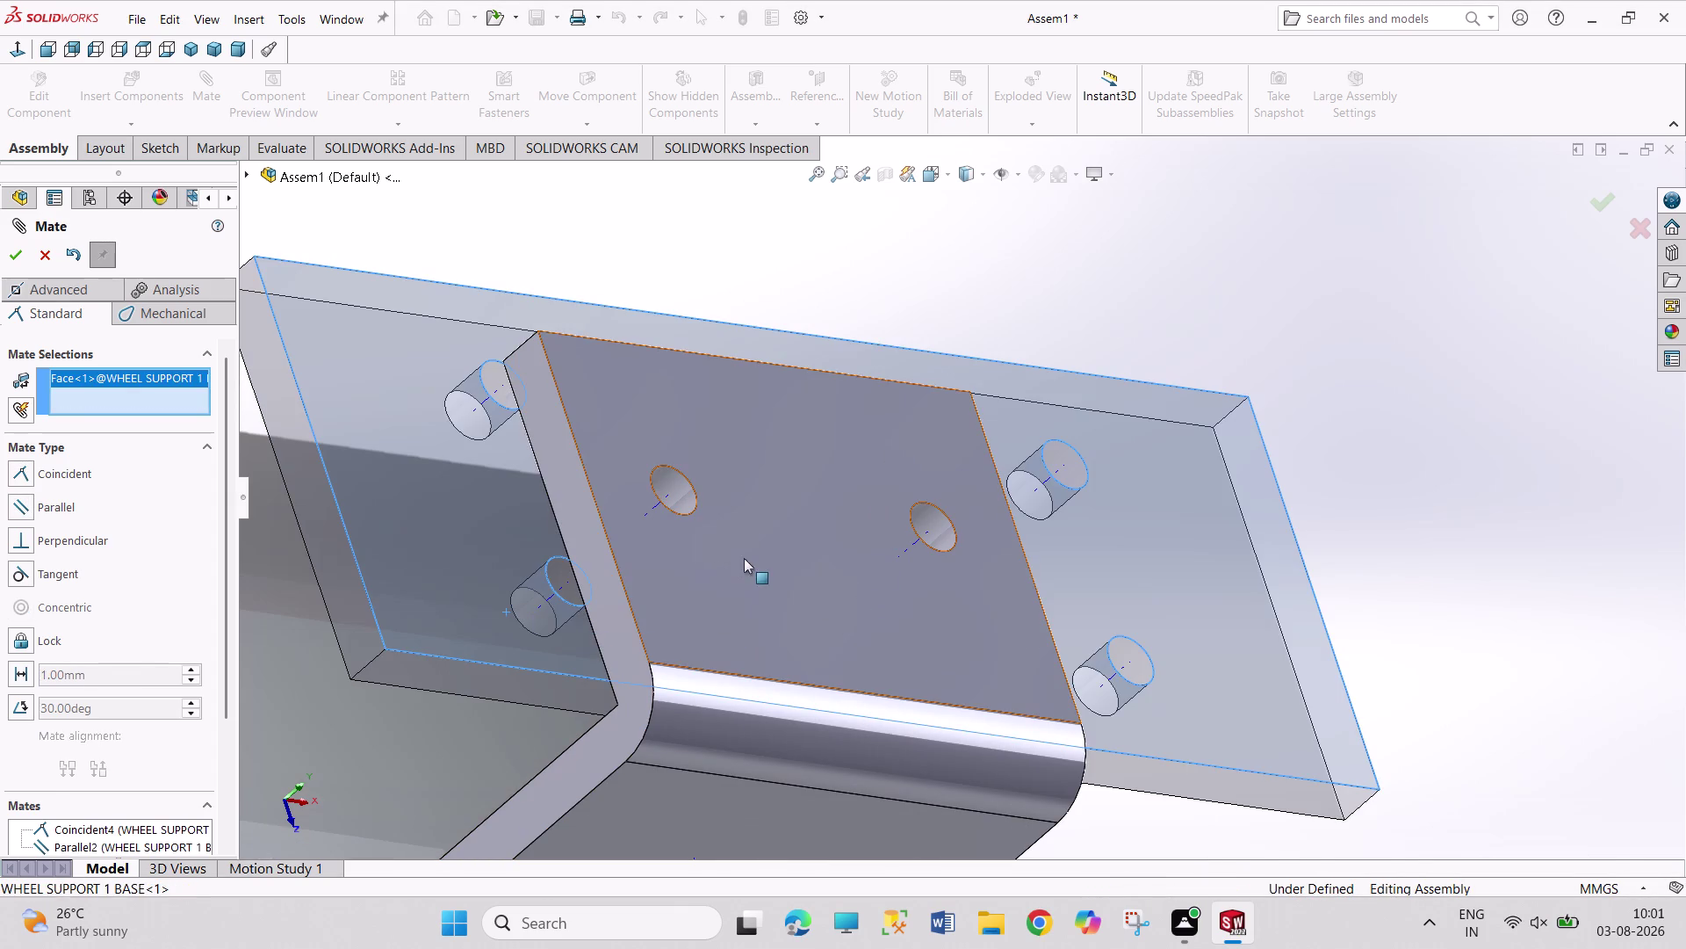
click(814, 555)
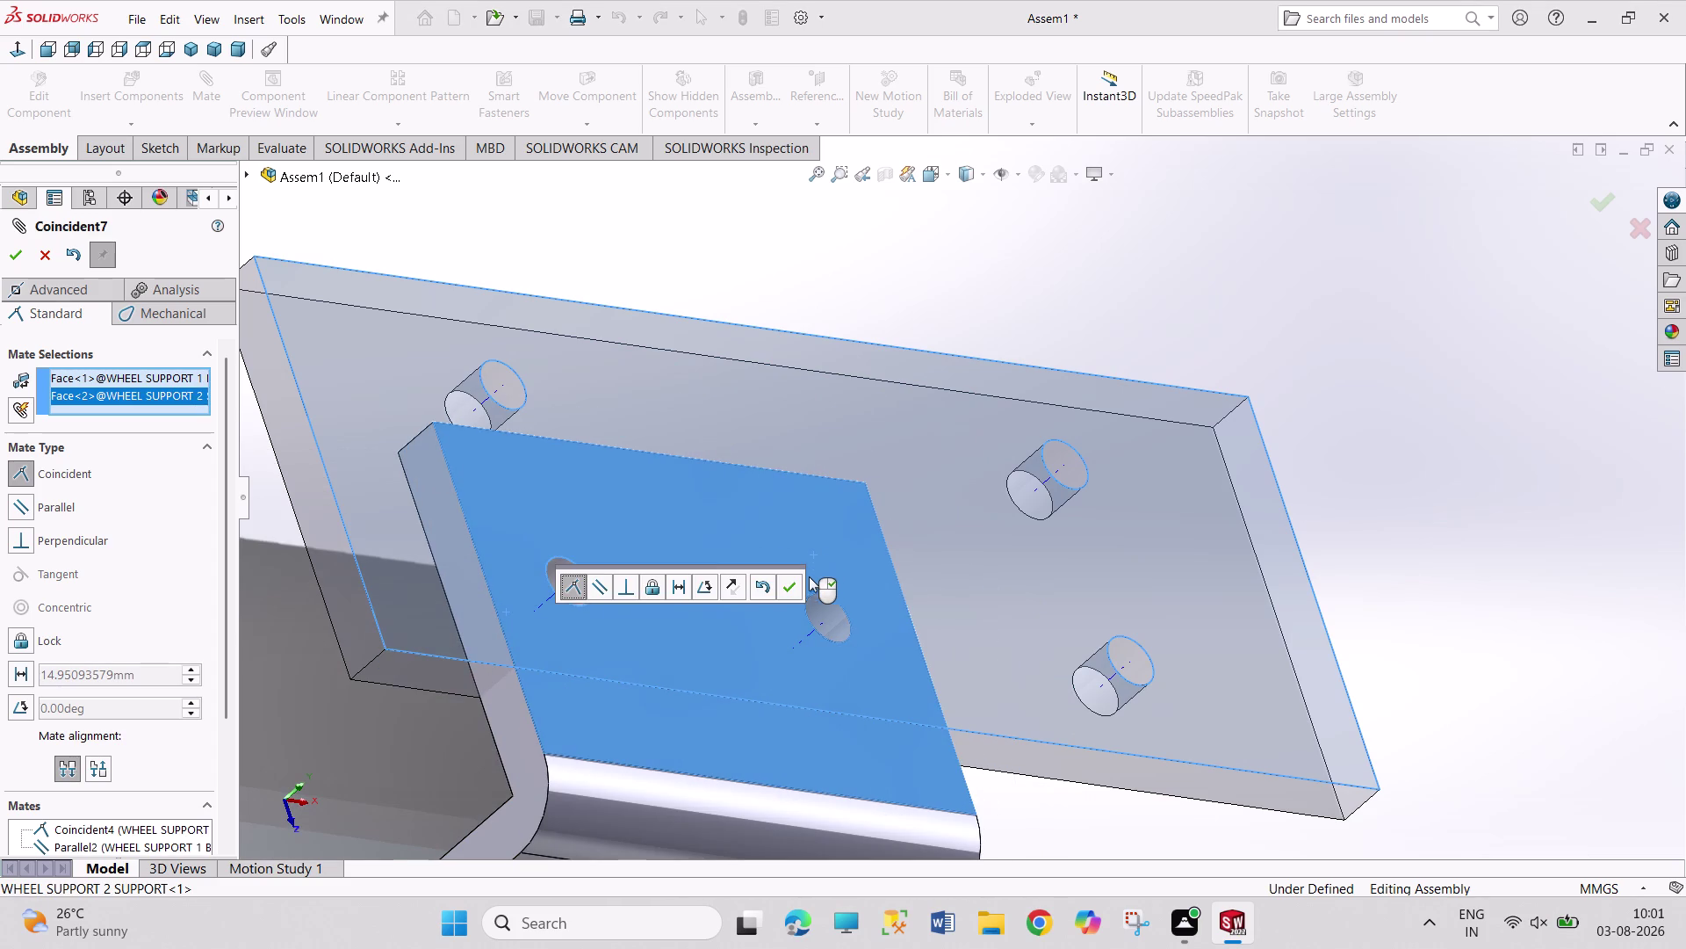
click(789, 588)
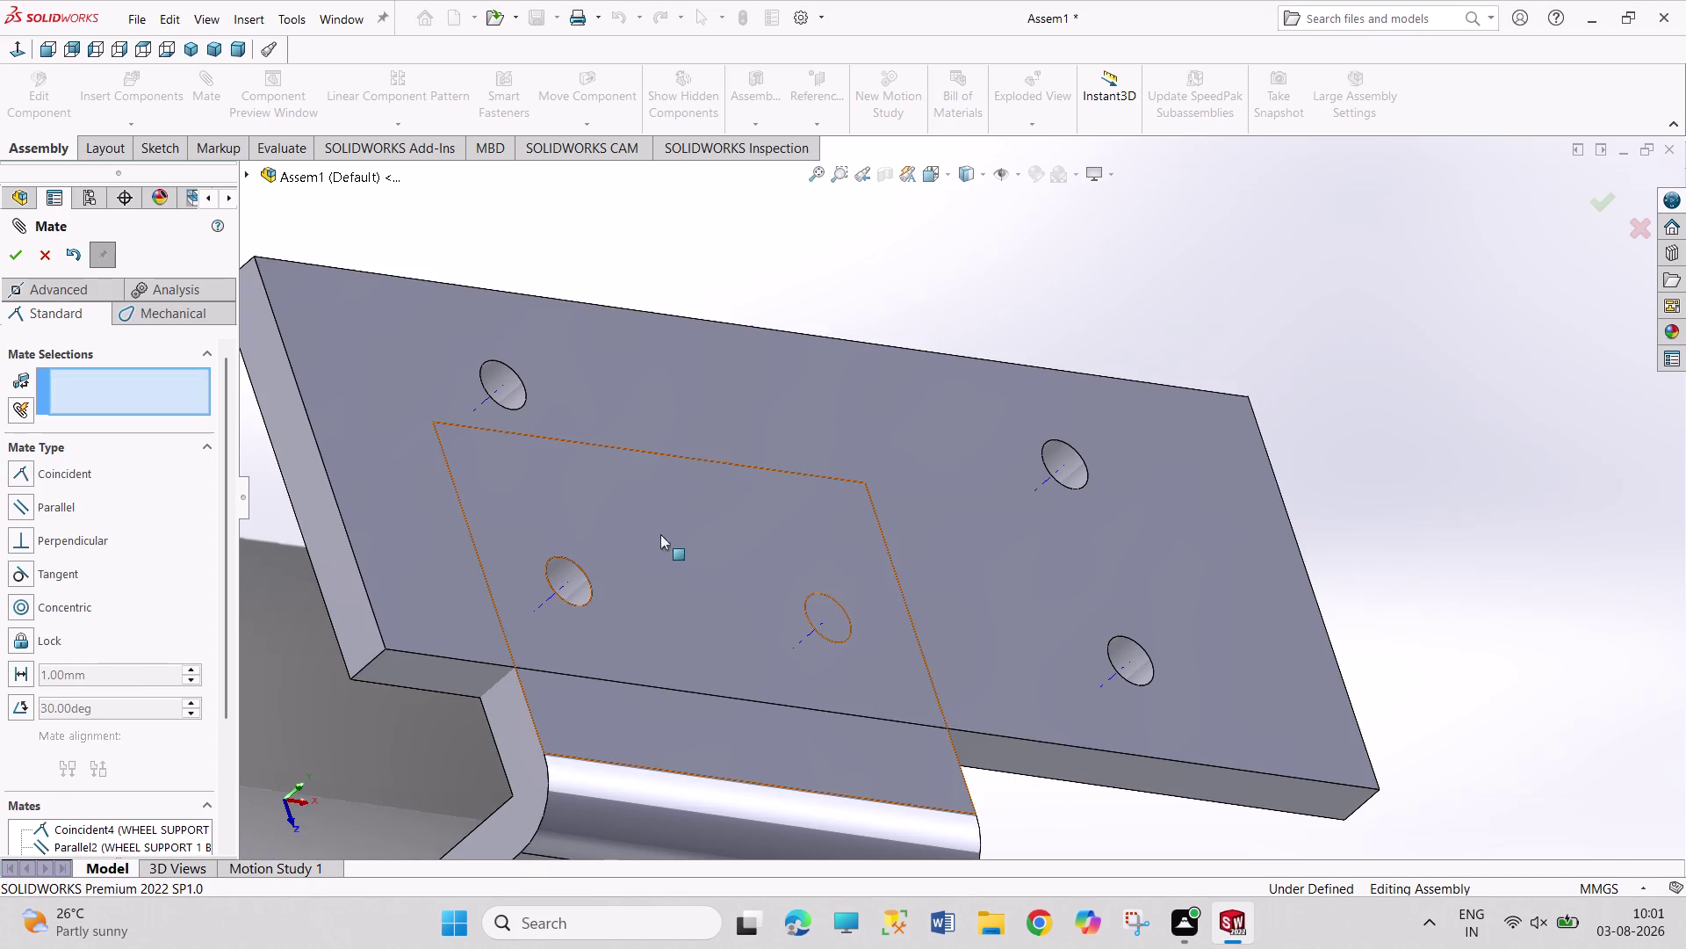
Undo an over-defining side-face coincident mate and exit the Mate tool.
click(522, 716)
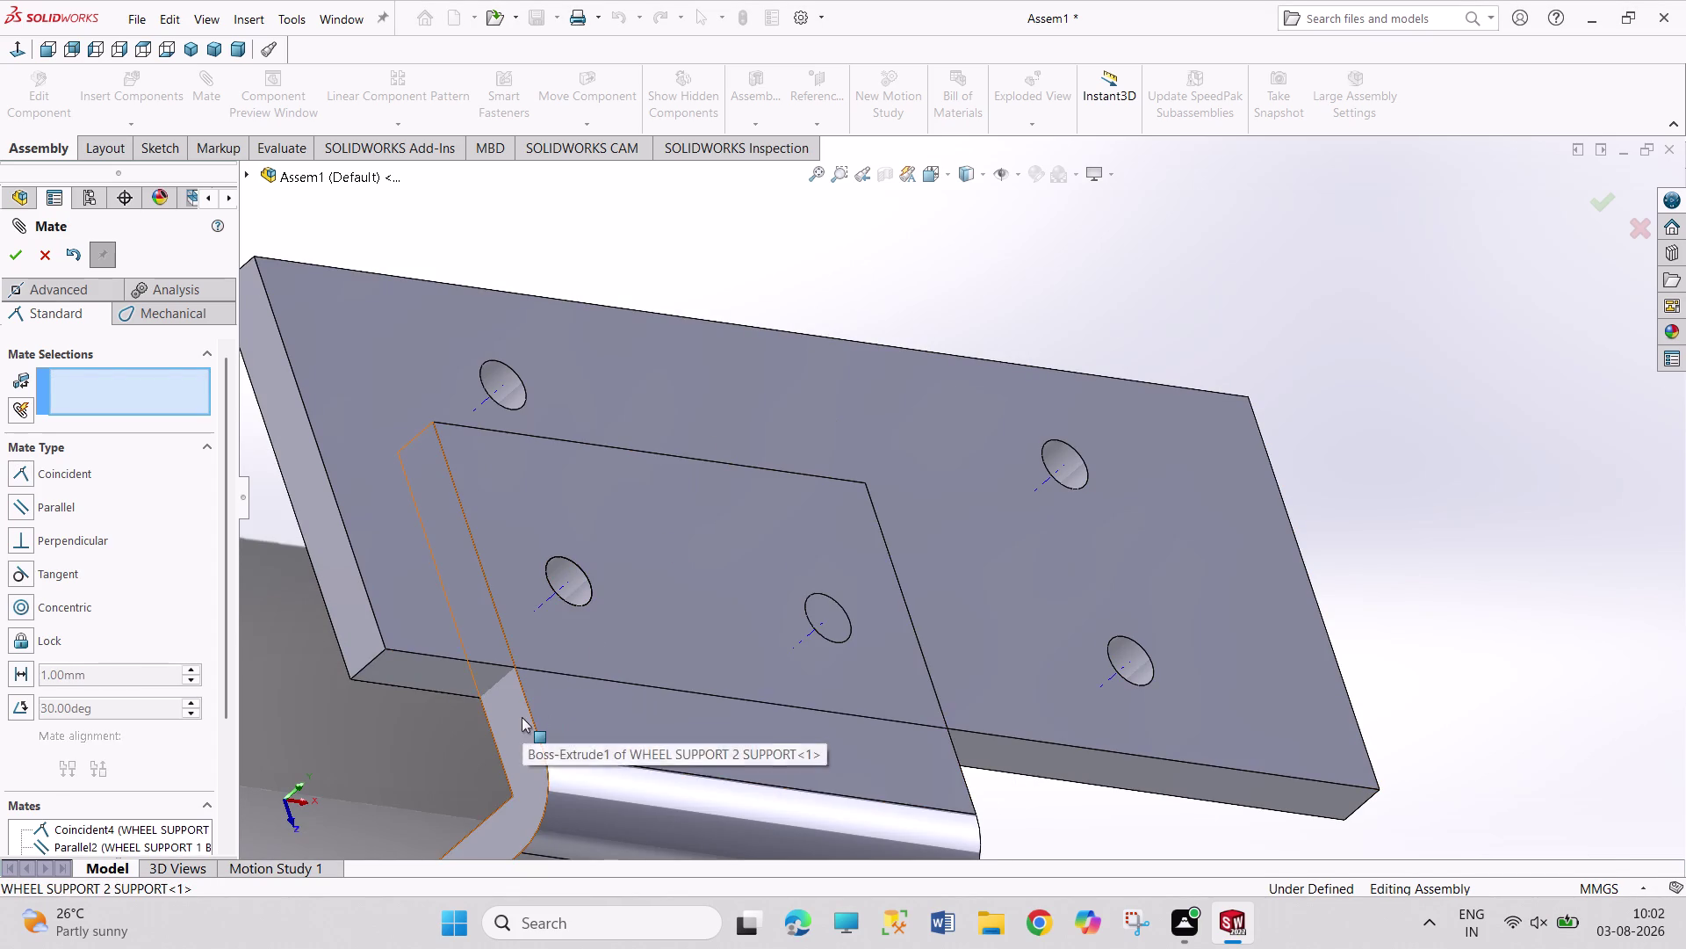
click(358, 634)
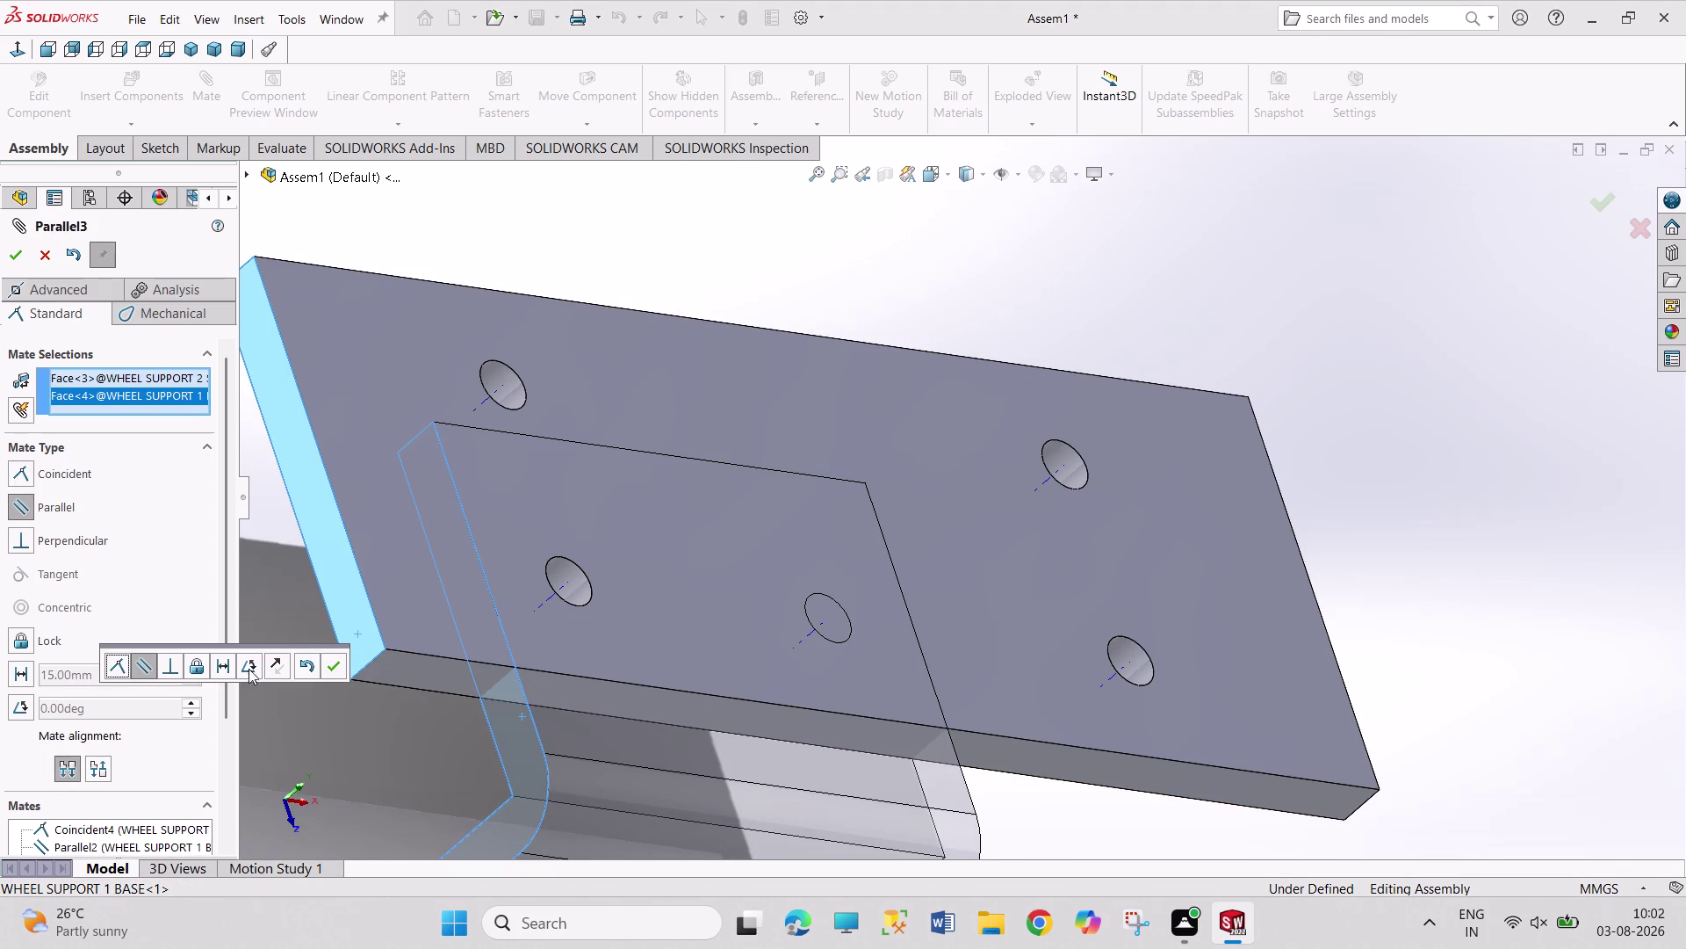
click(115, 667)
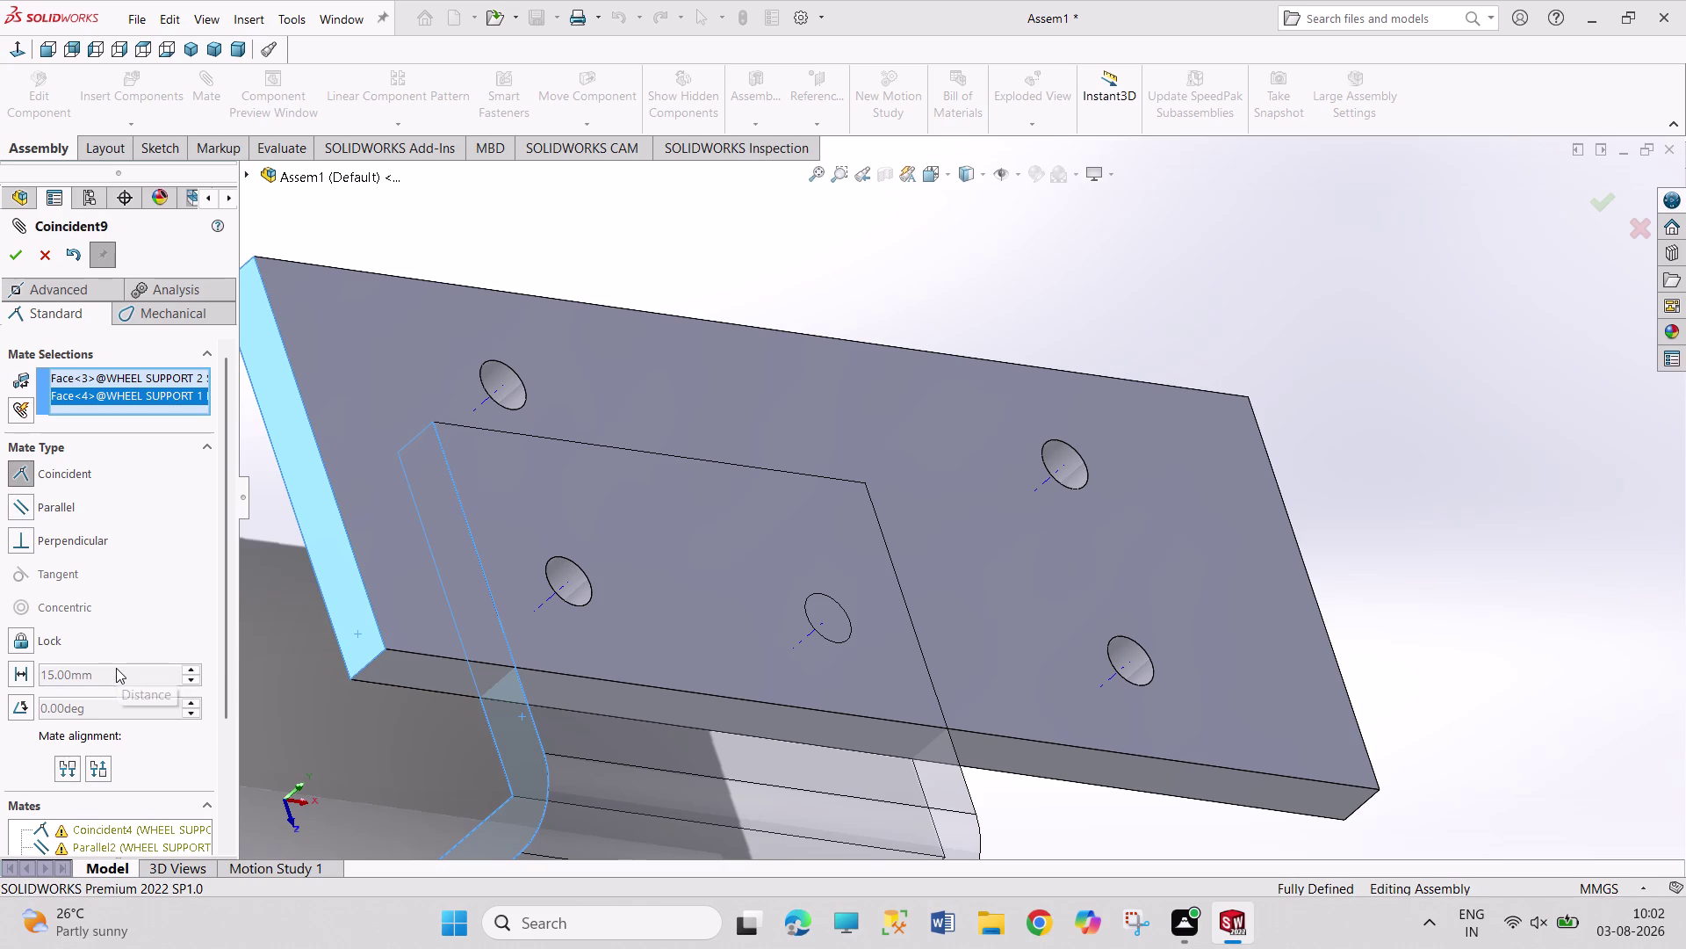
key(ctrl+z)
key(ctrl+z)
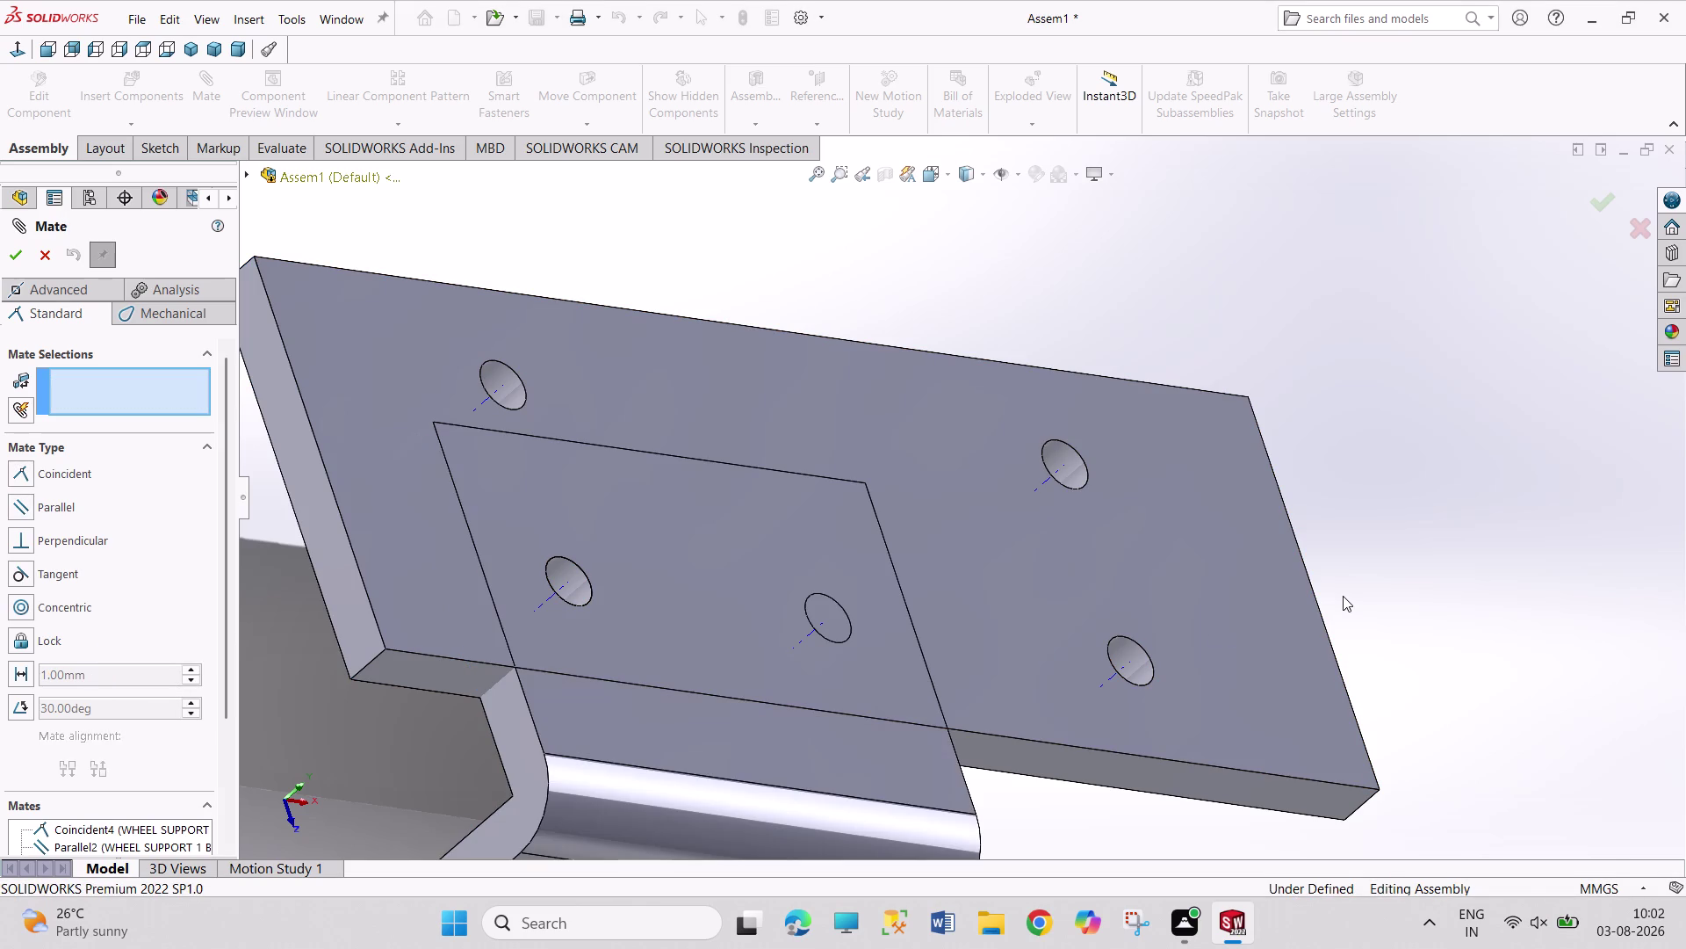
key(ctrl+z)
key(ctrl+z)
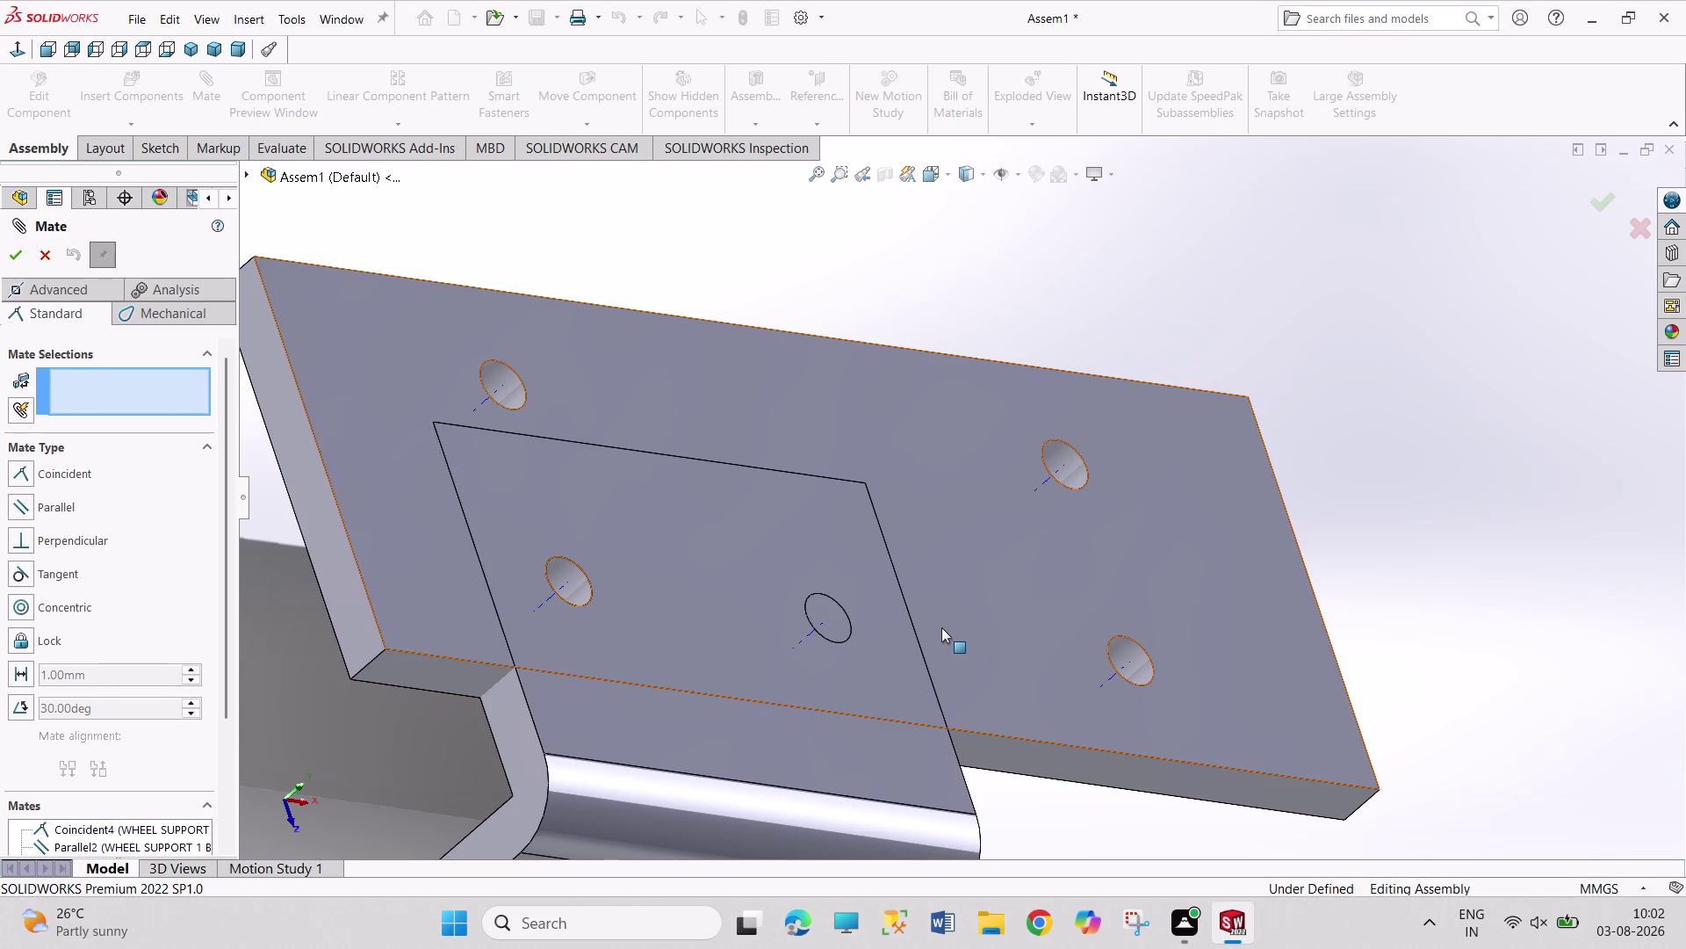
key(Escape)
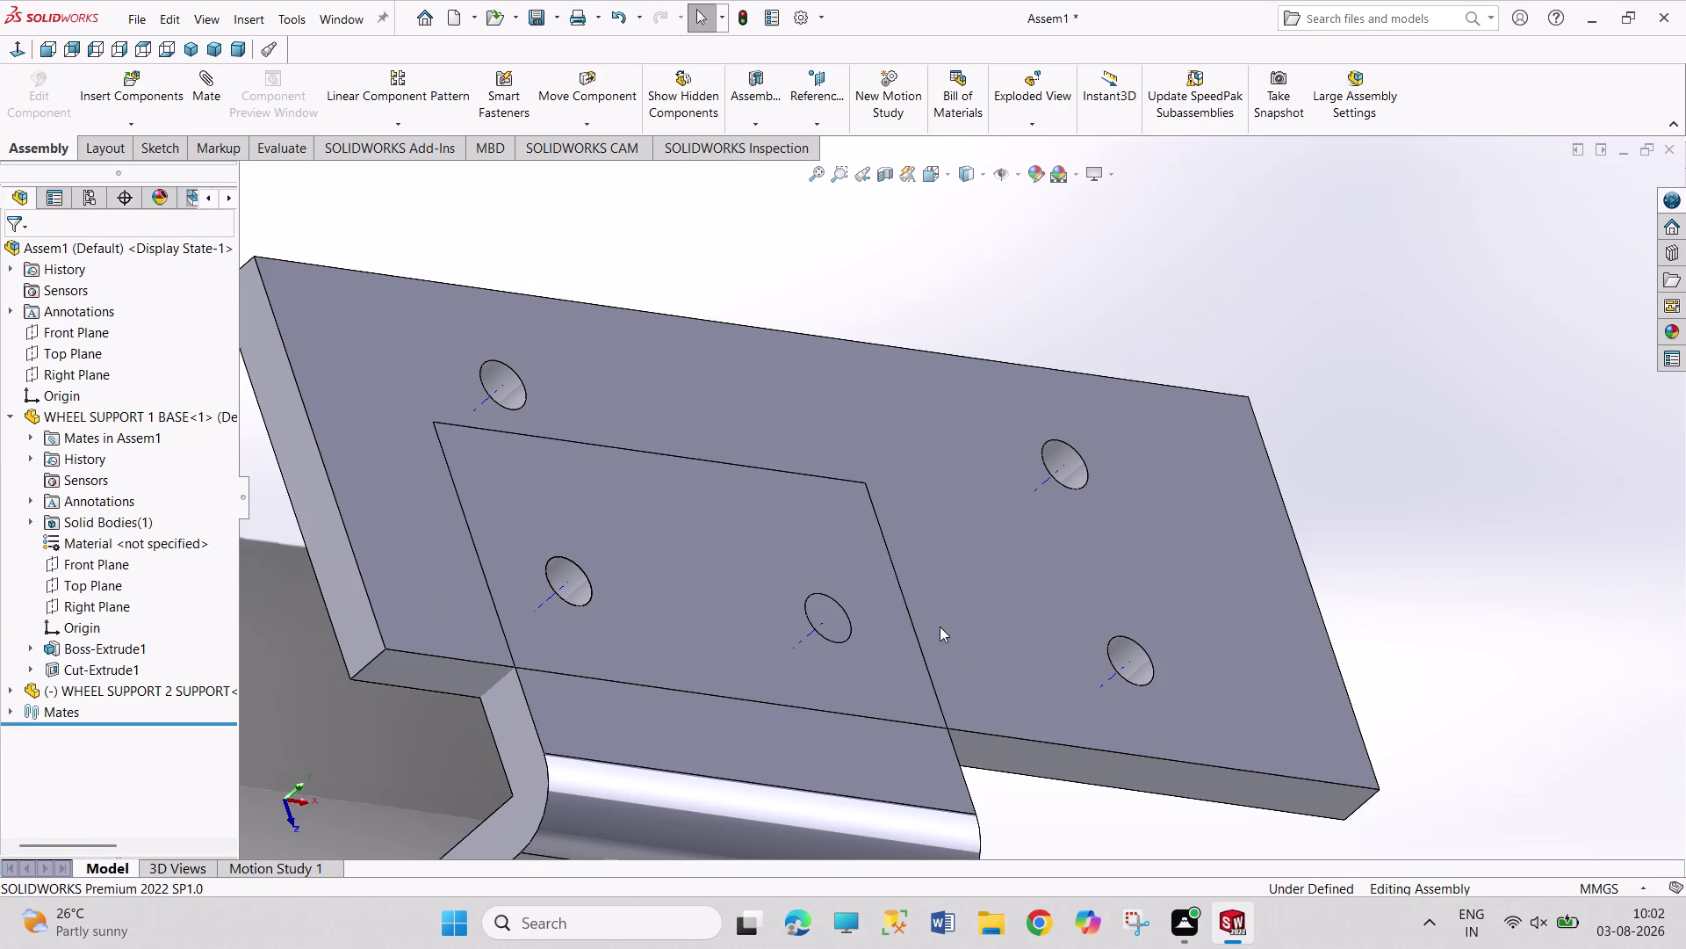
key(ctrl+z)
key(ctrl+z)
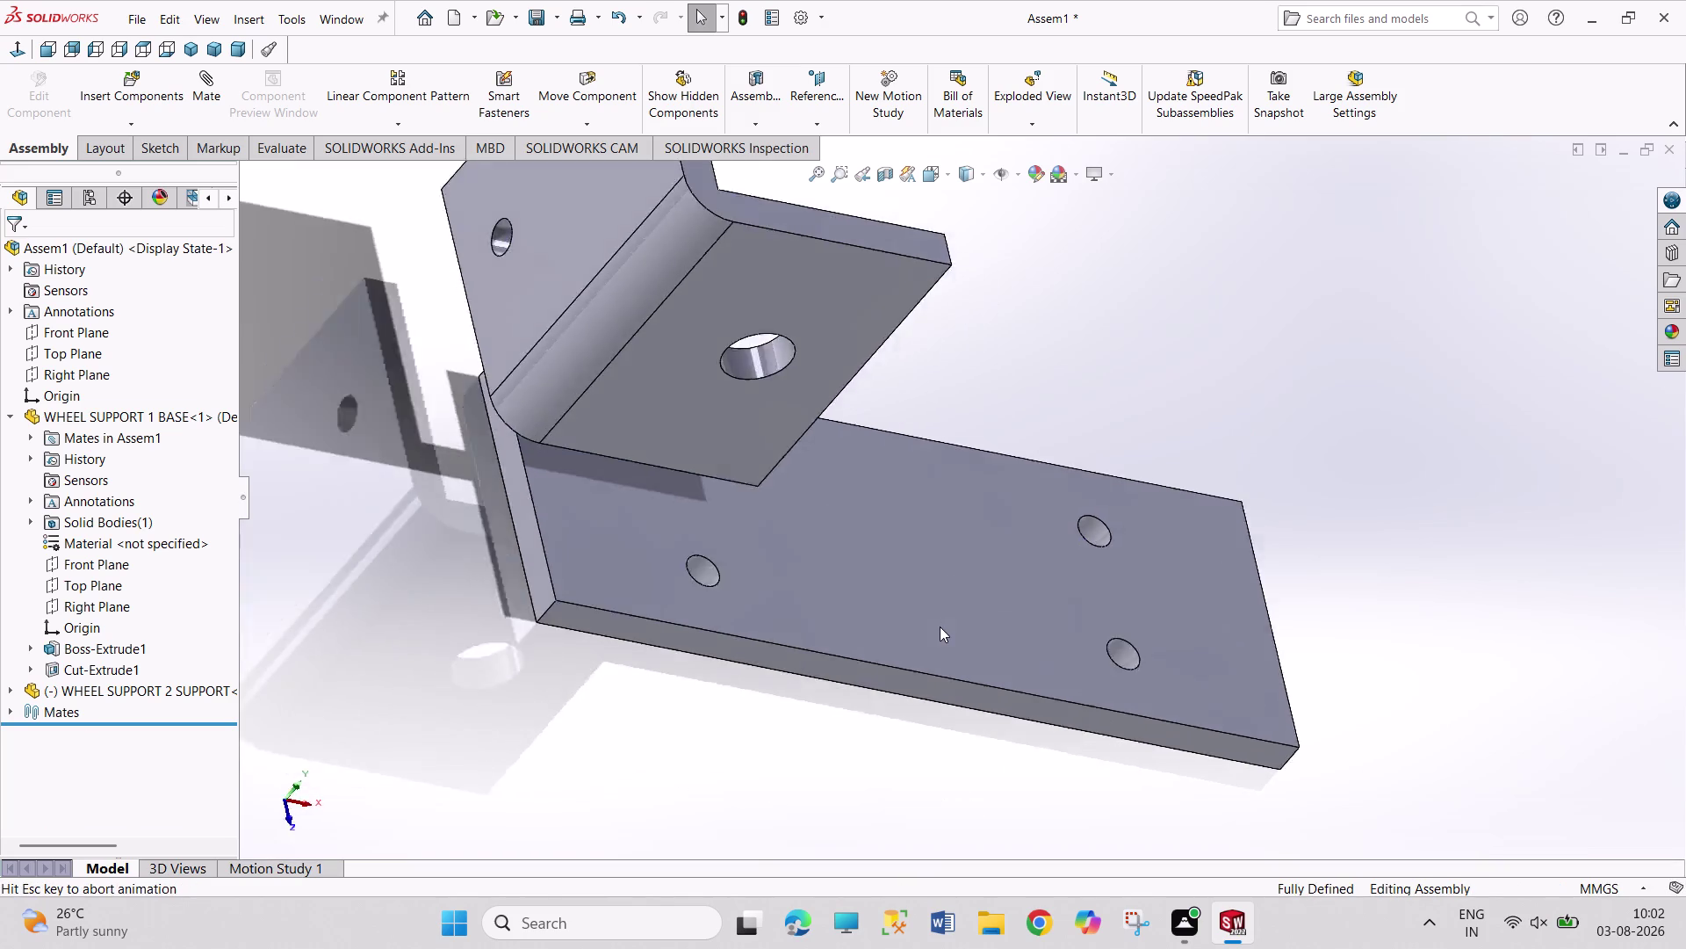
middle_drag(855, 326, 818, 343)
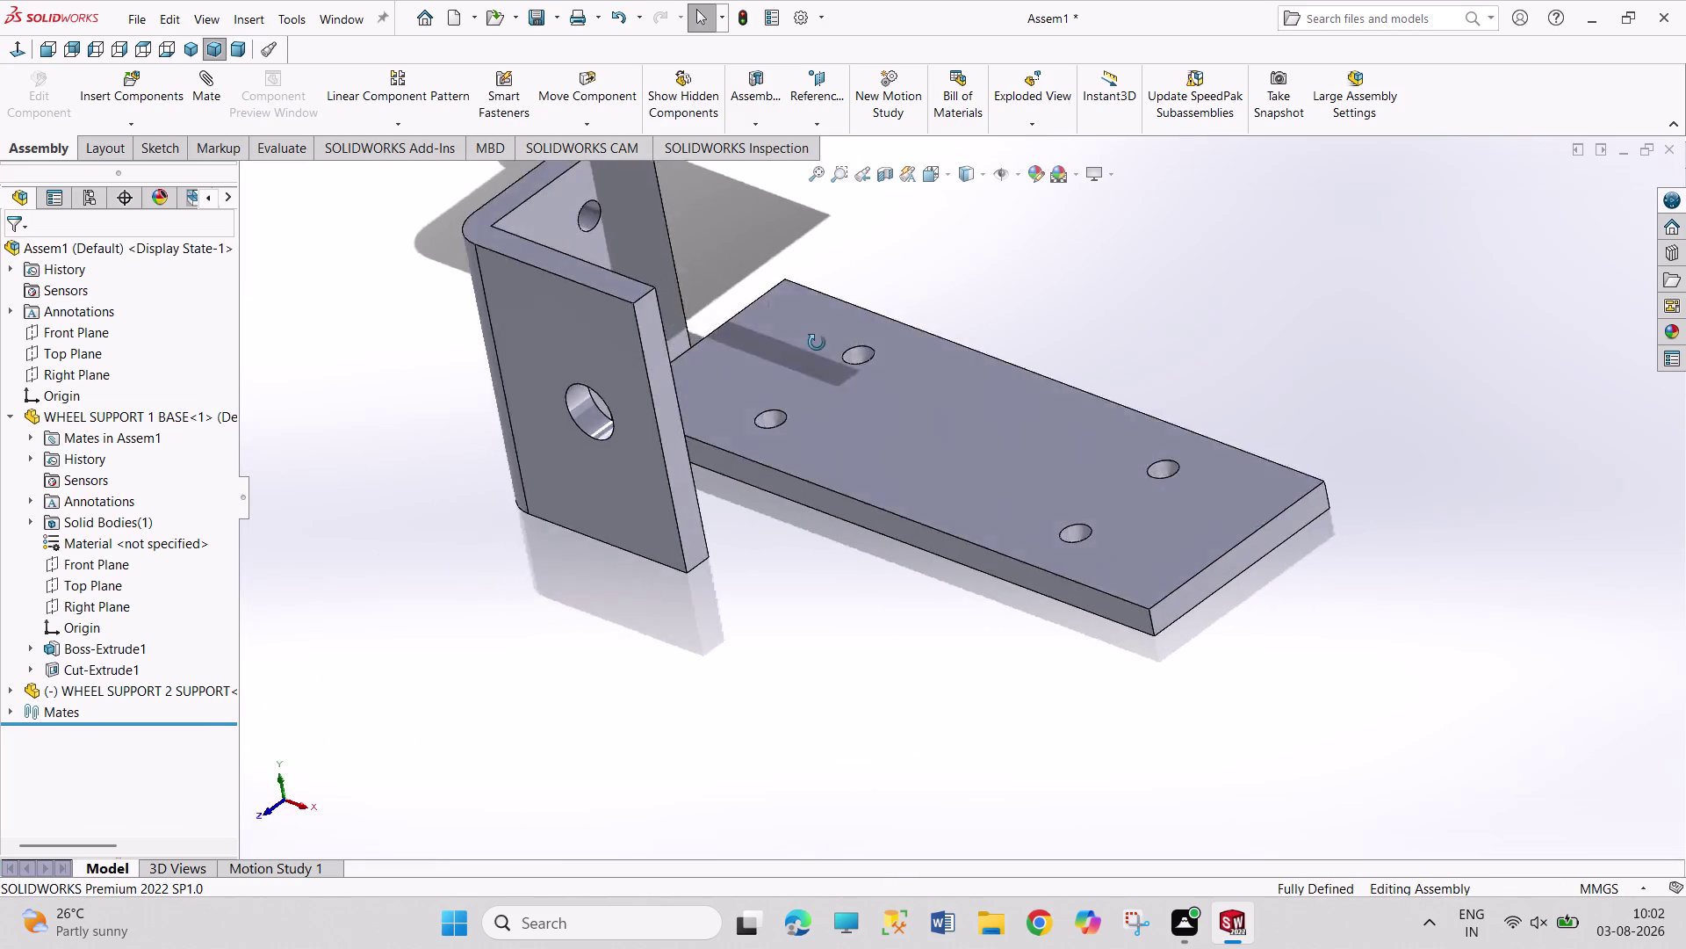
middle_drag(818, 343, 821, 476)
scroll(up, 3)
middle_drag(766, 723, 982, 616)
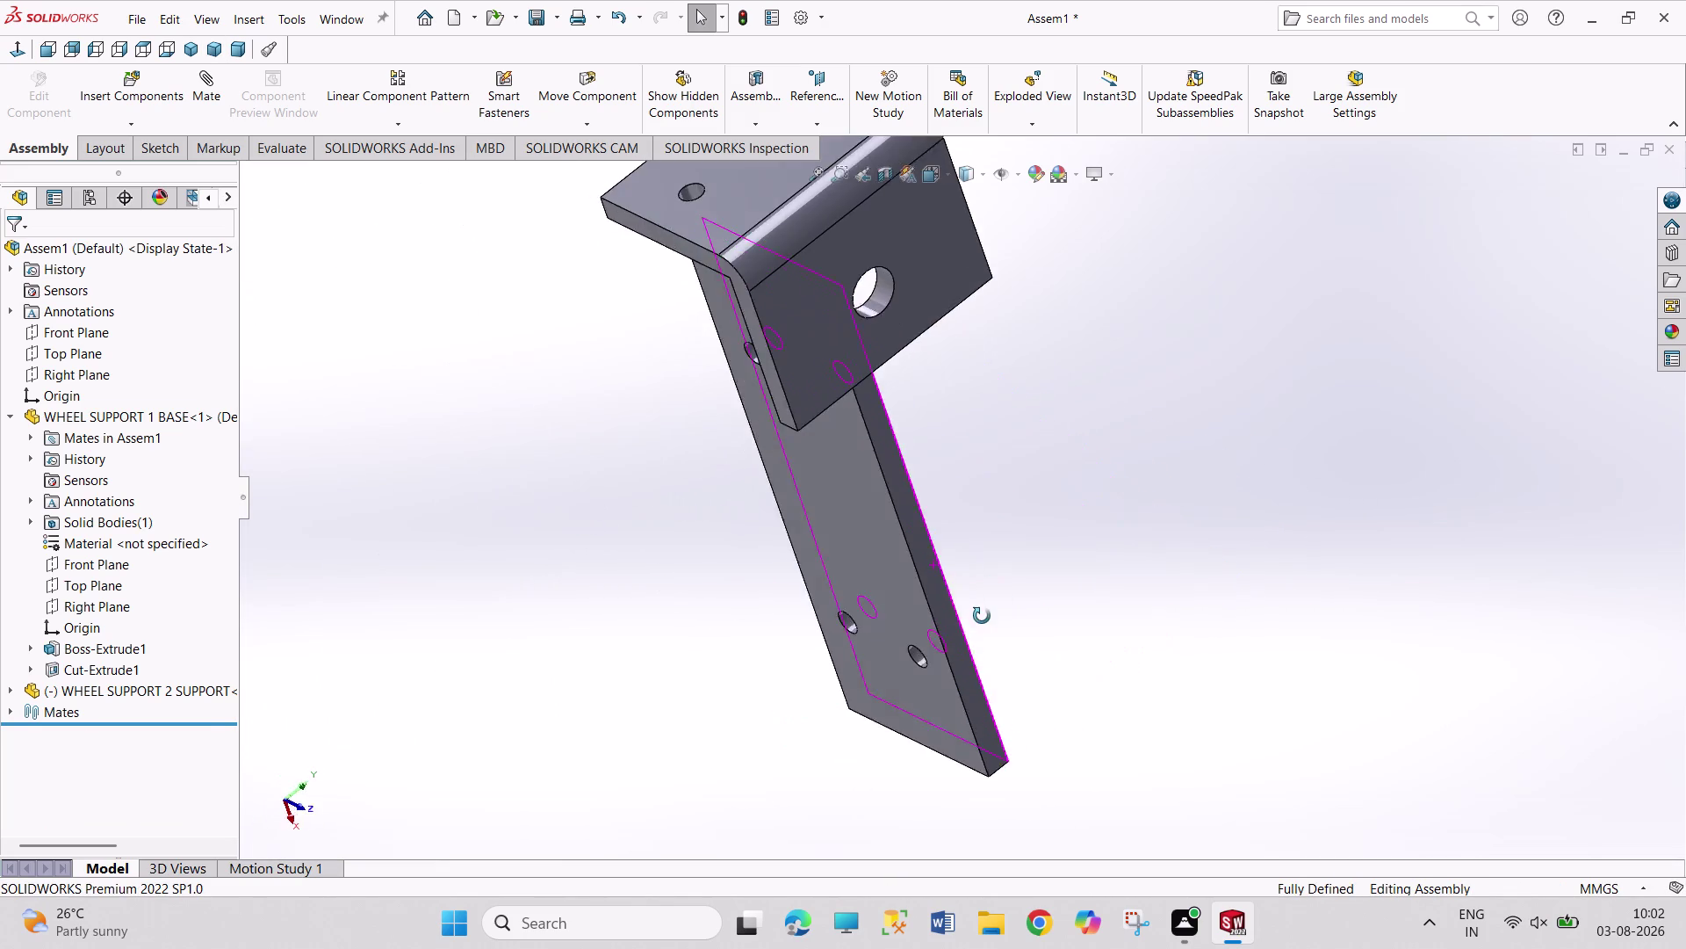
middle_drag(982, 616, 699, 750)
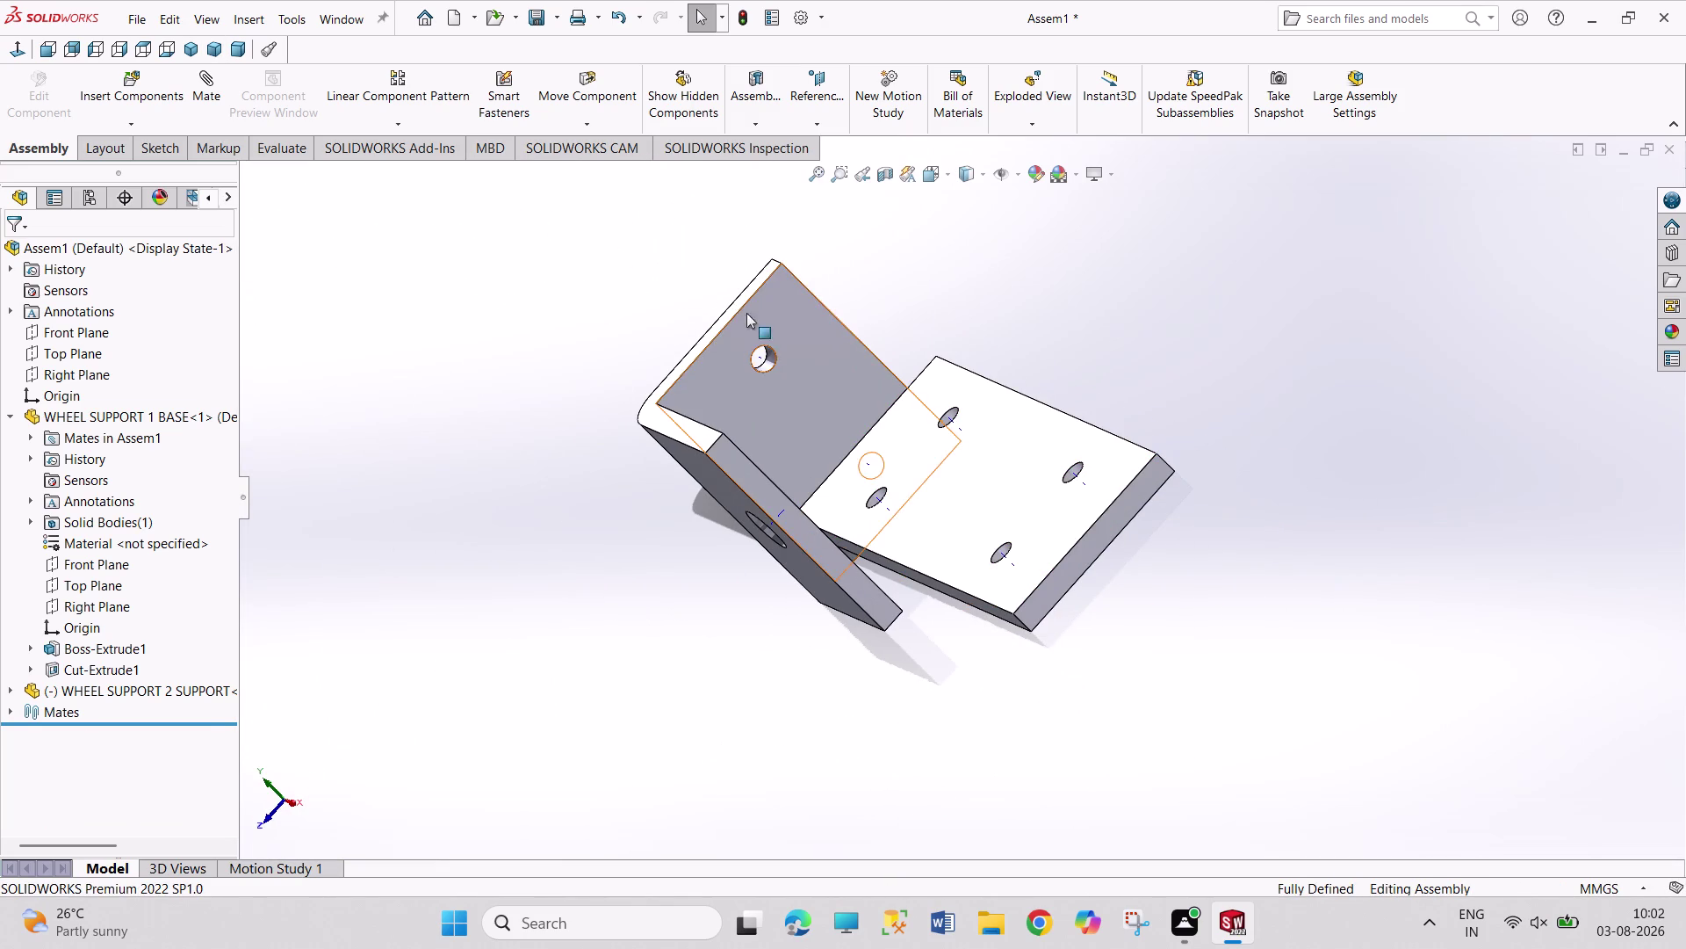
Make the first bracket hole concentric with its base plate hole.
click(772, 364)
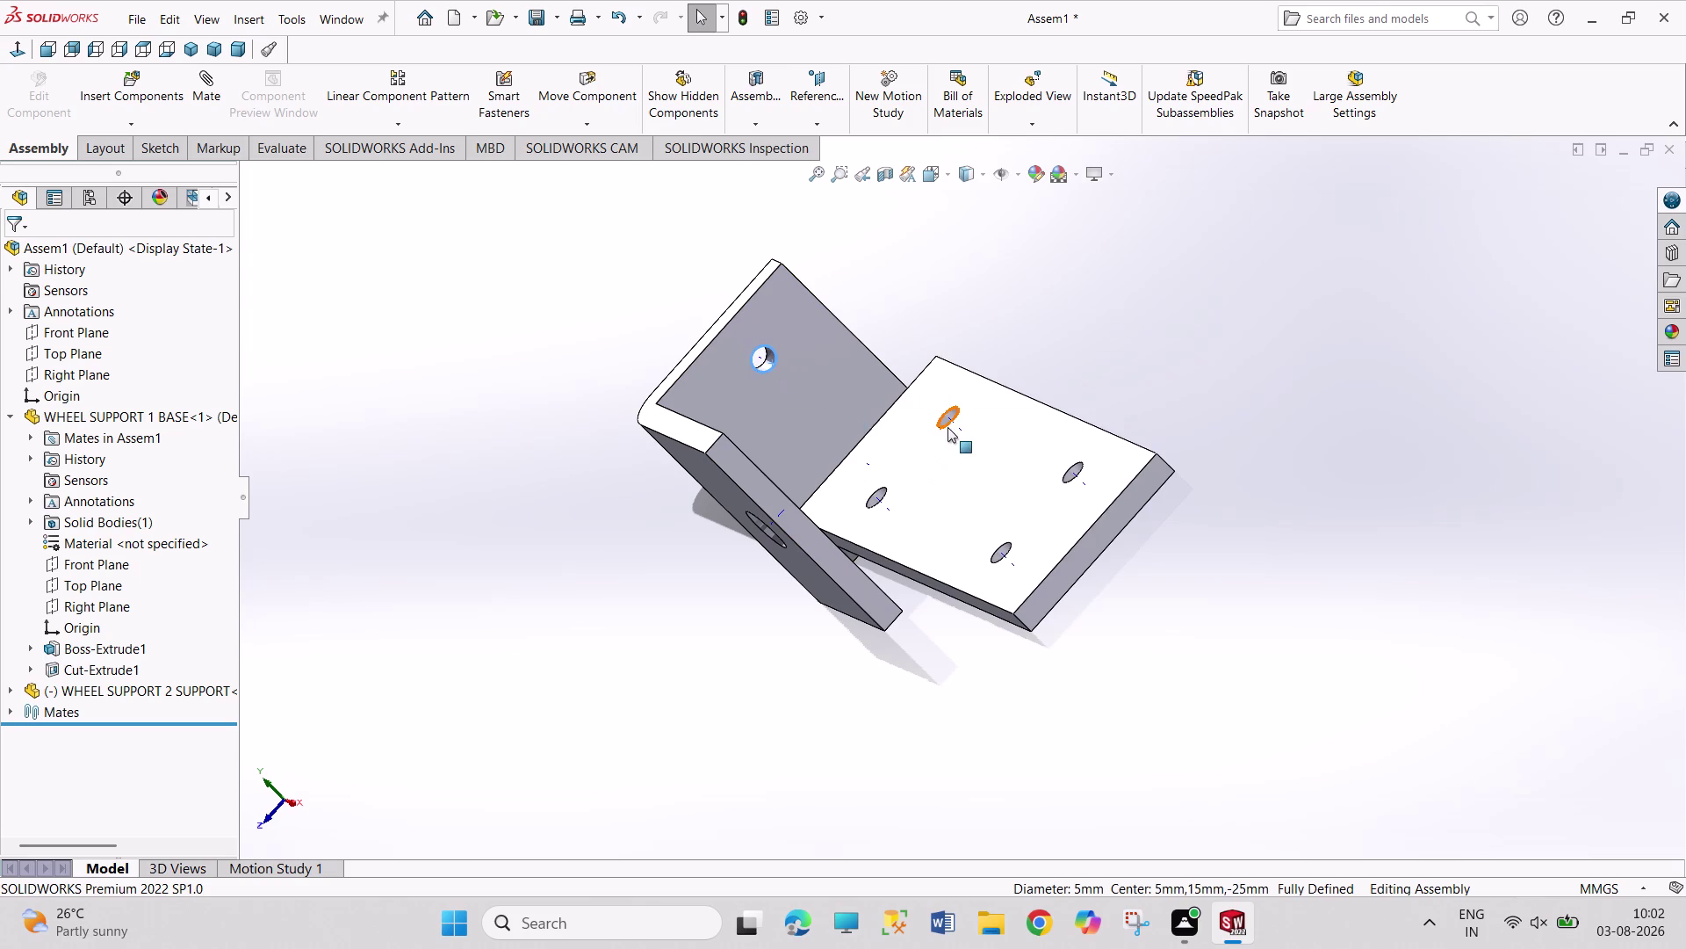
click(957, 415)
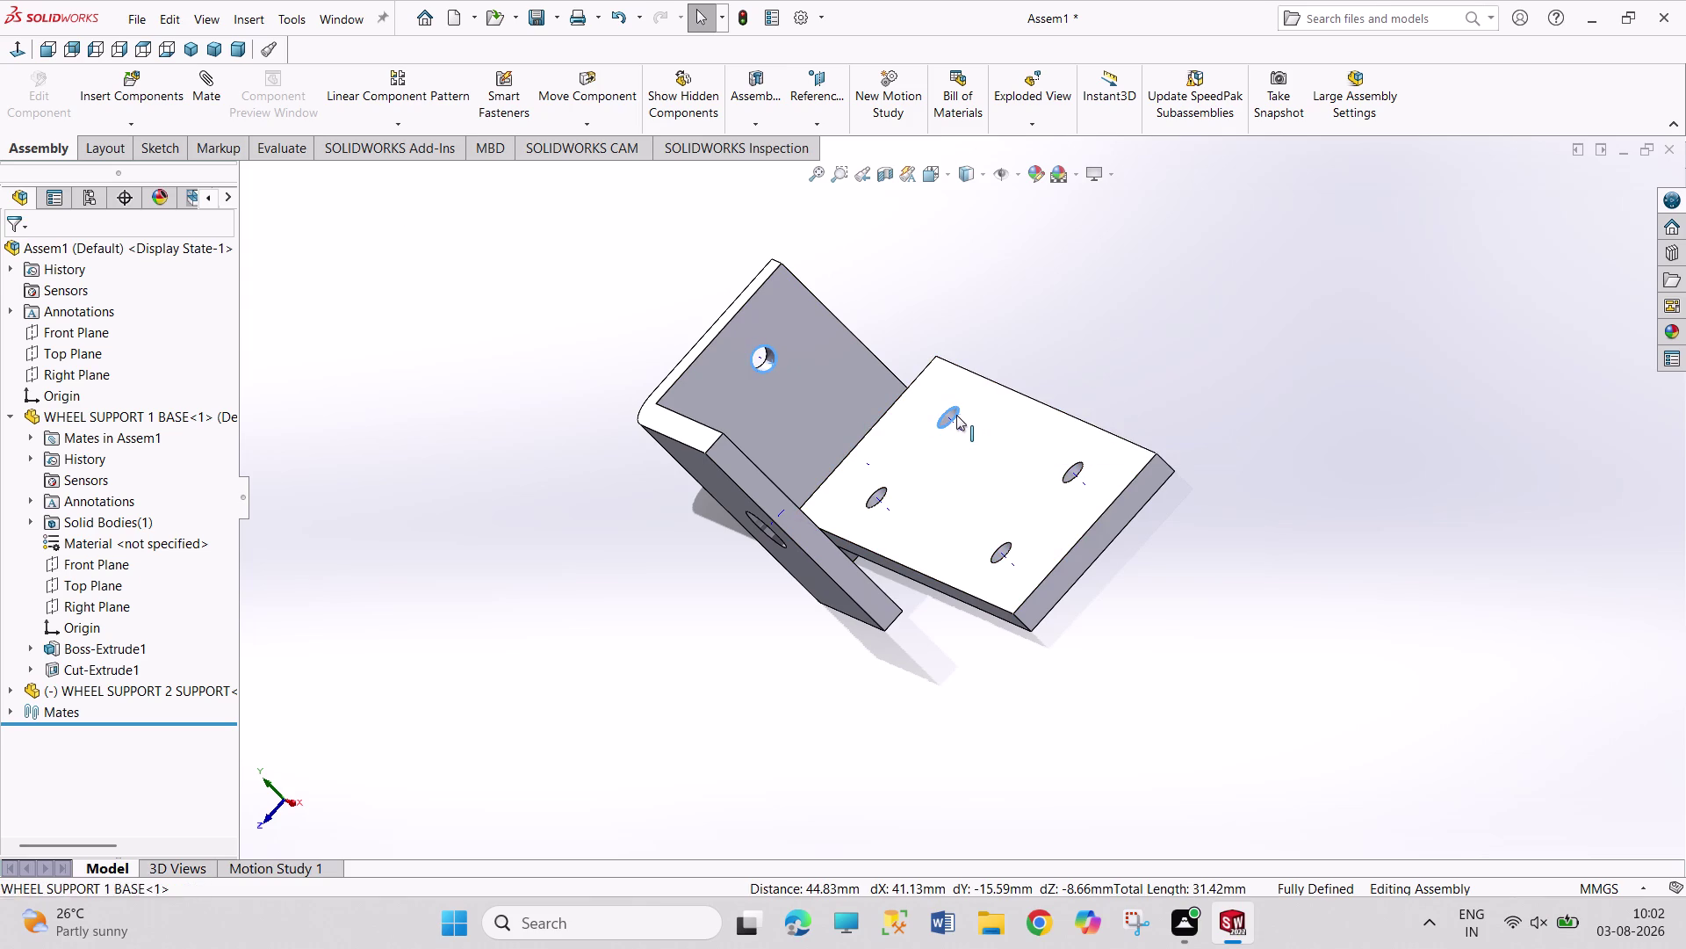
click(1063, 404)
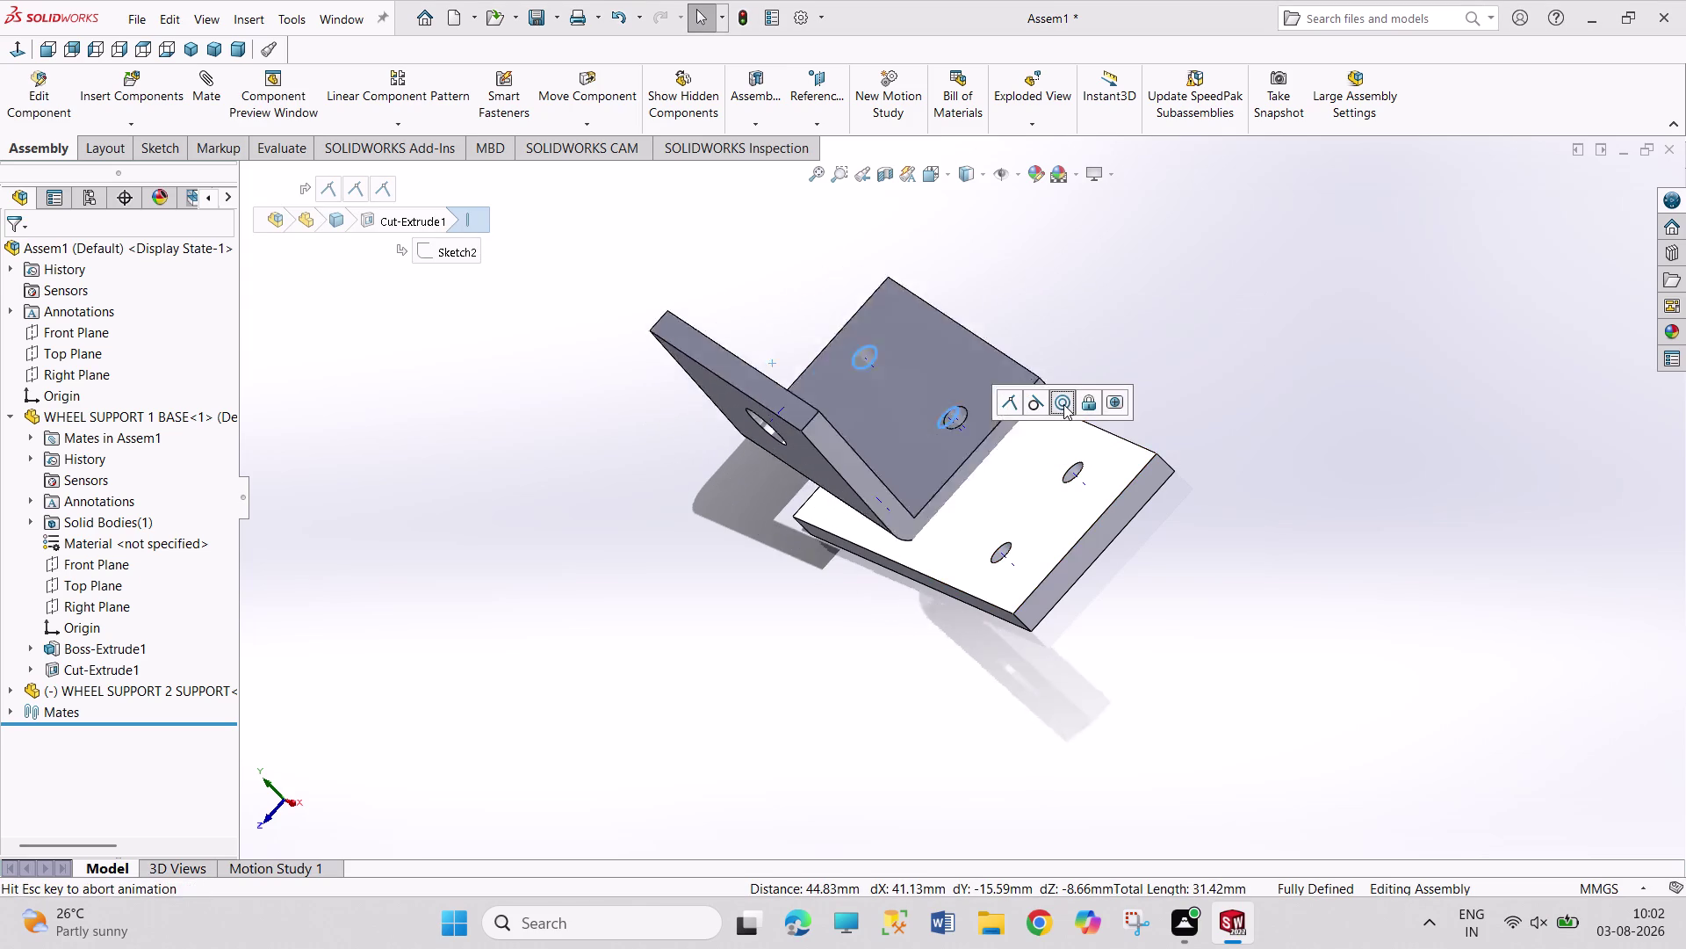
click(1019, 178)
click(1029, 222)
click(1243, 279)
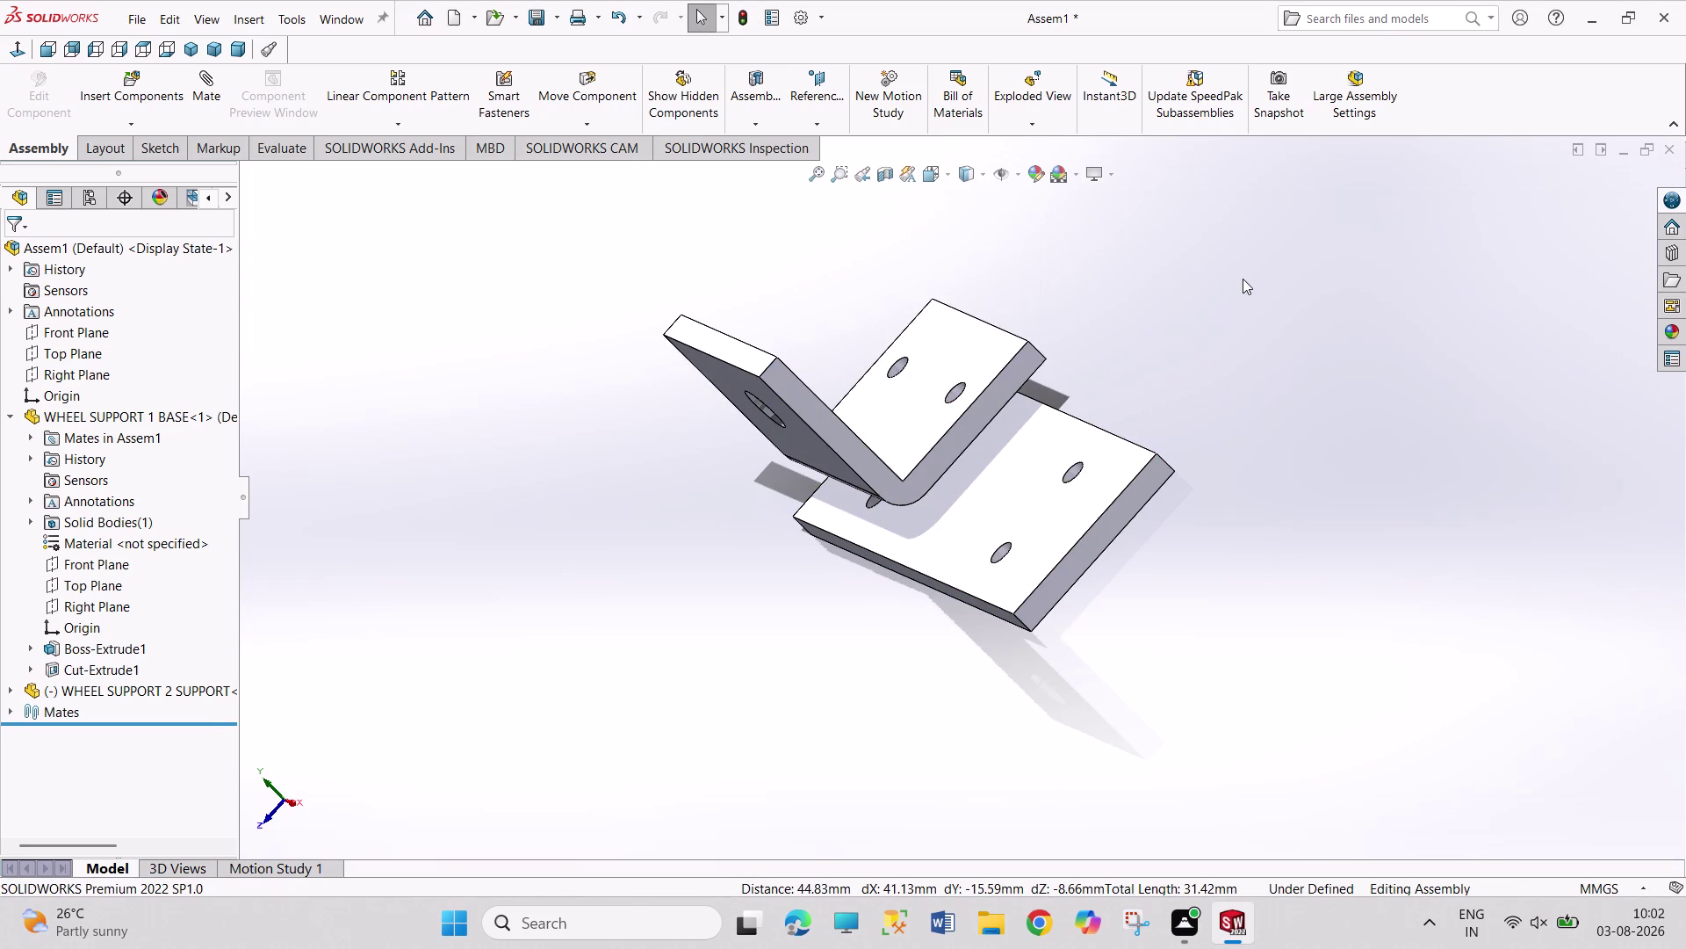
Make a second bracket hole concentric with its matching base plate hole.
middle_drag(676, 454, 700, 465)
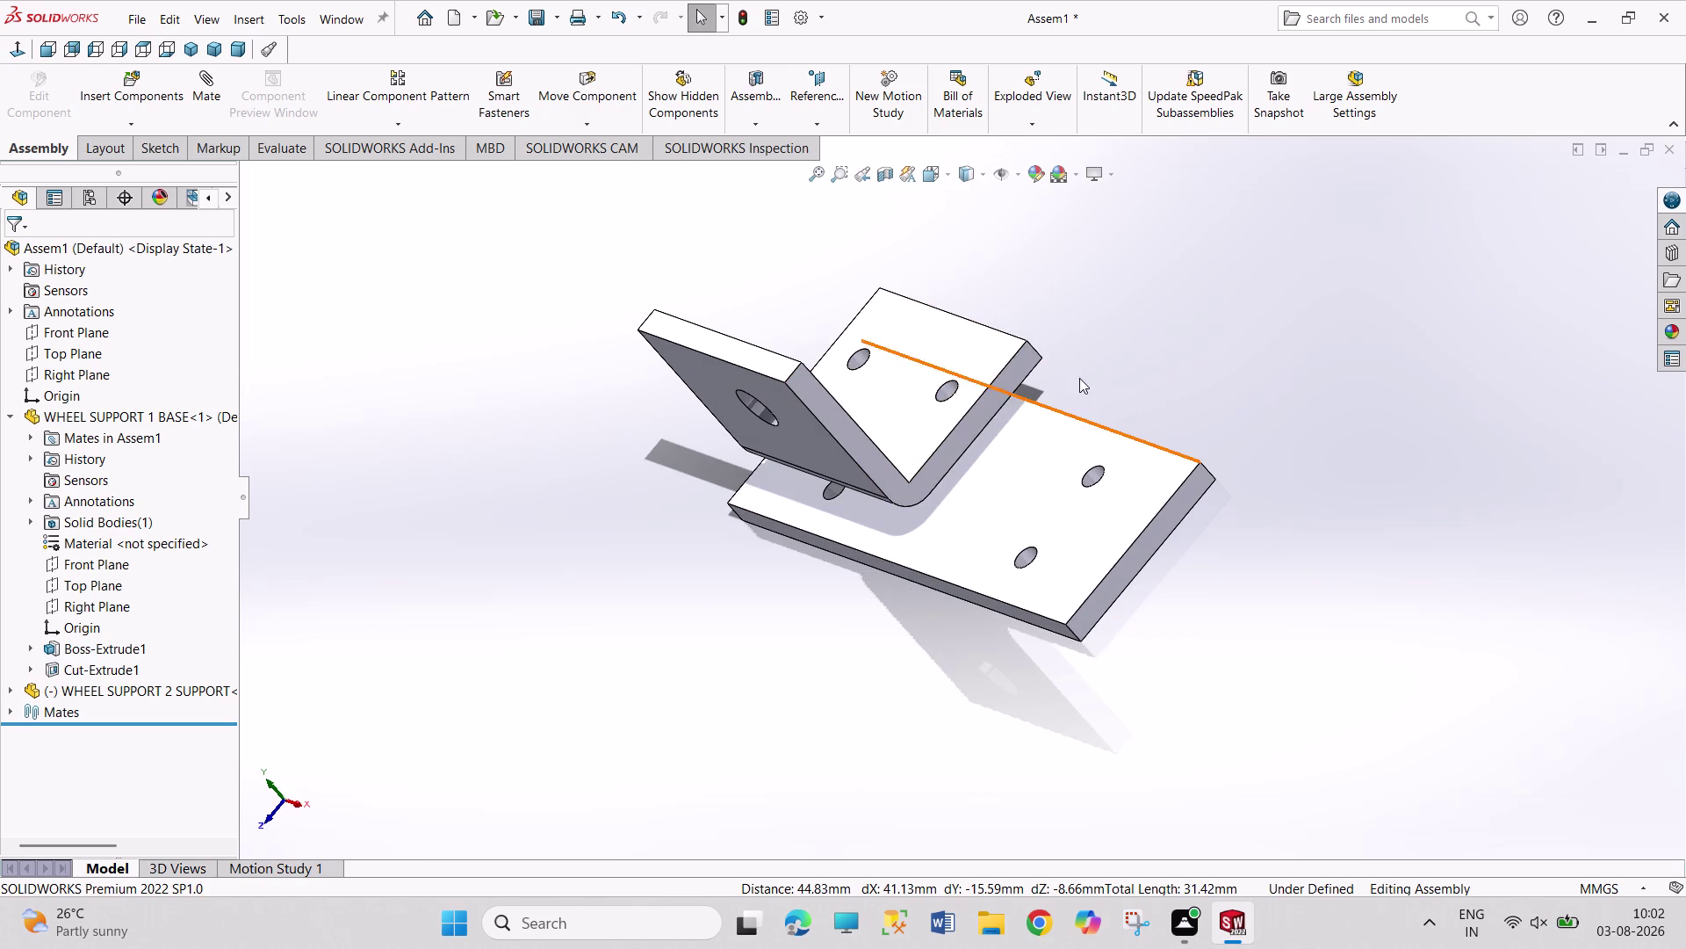
click(869, 359)
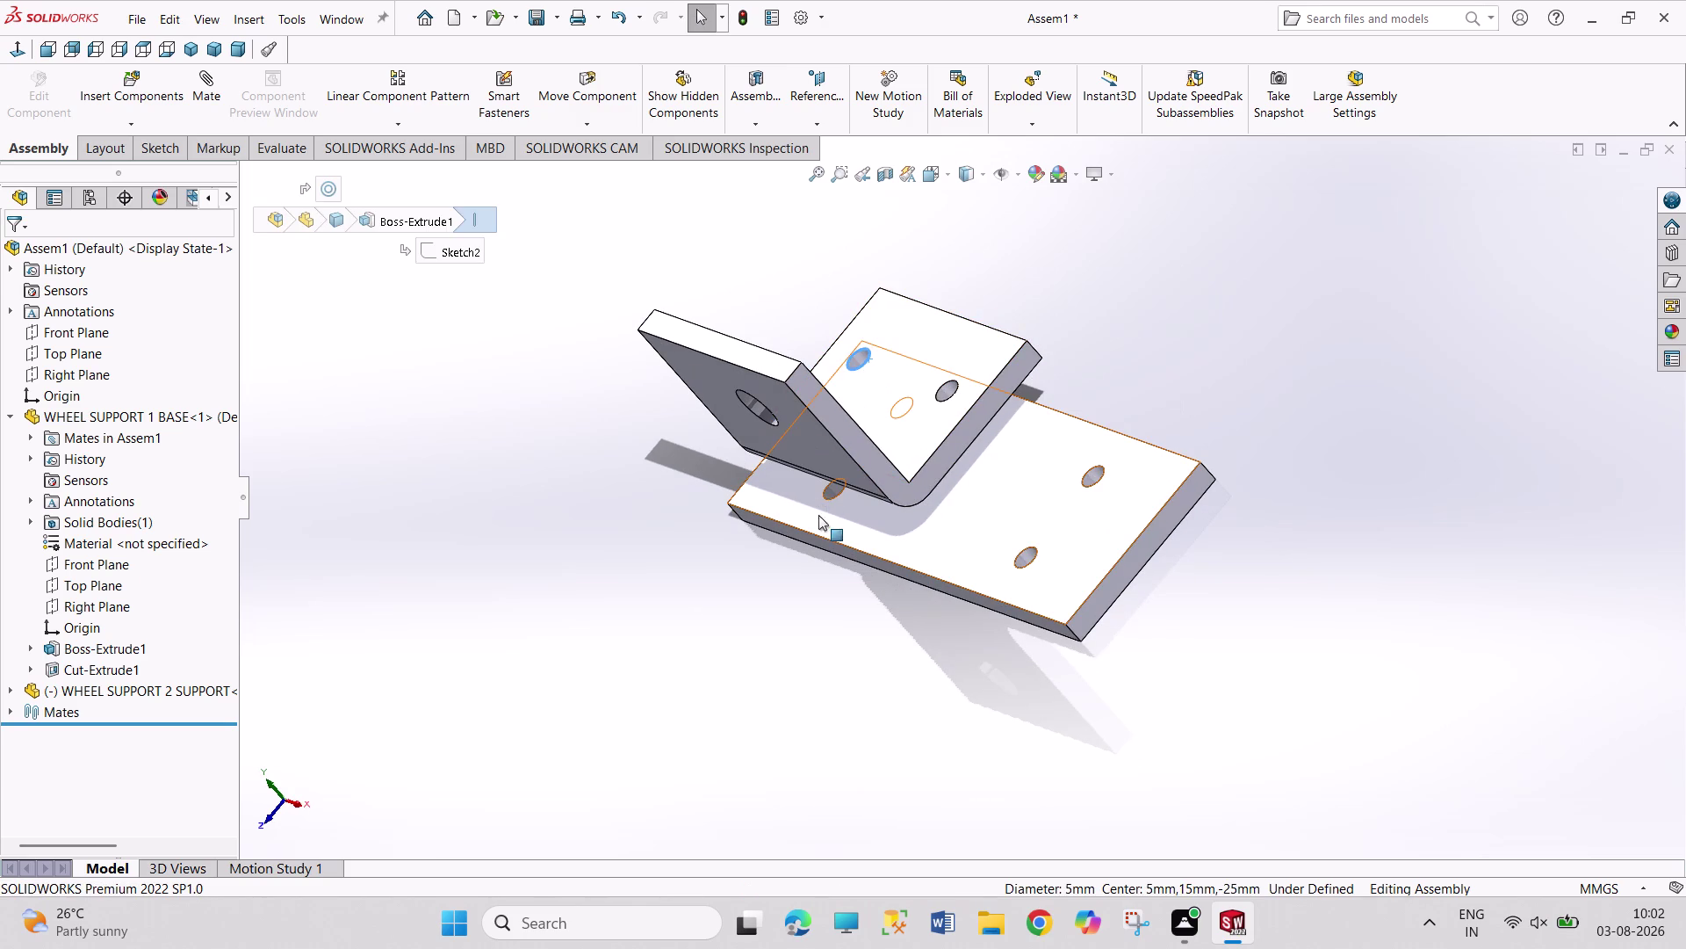
click(838, 494)
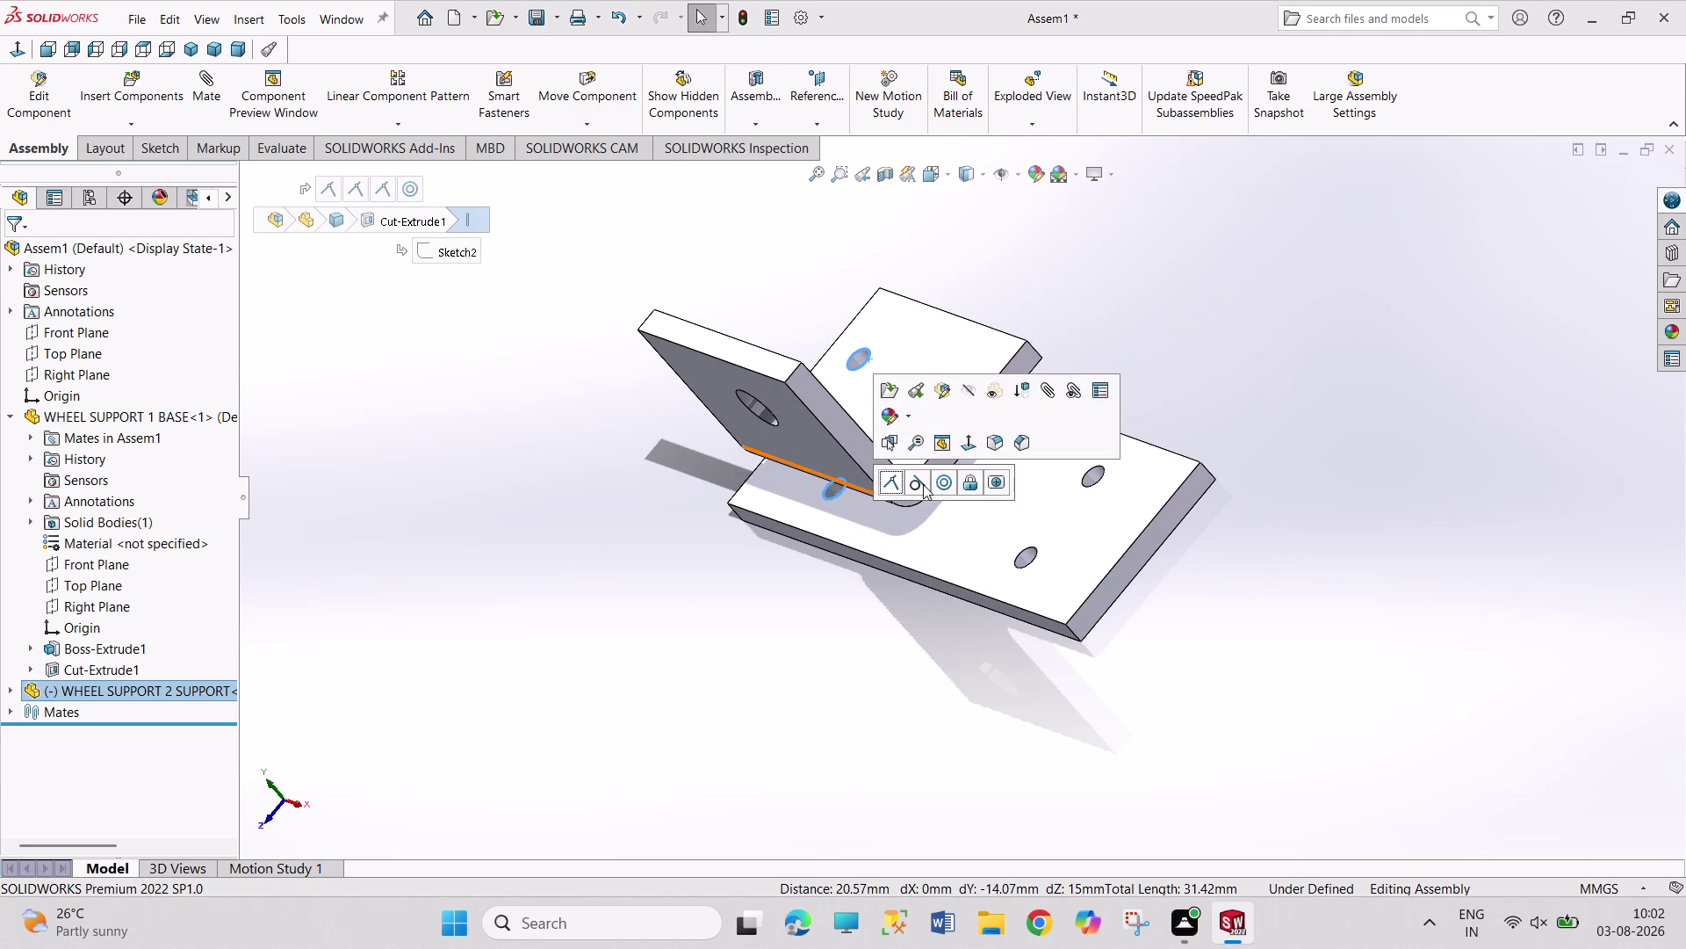
click(938, 485)
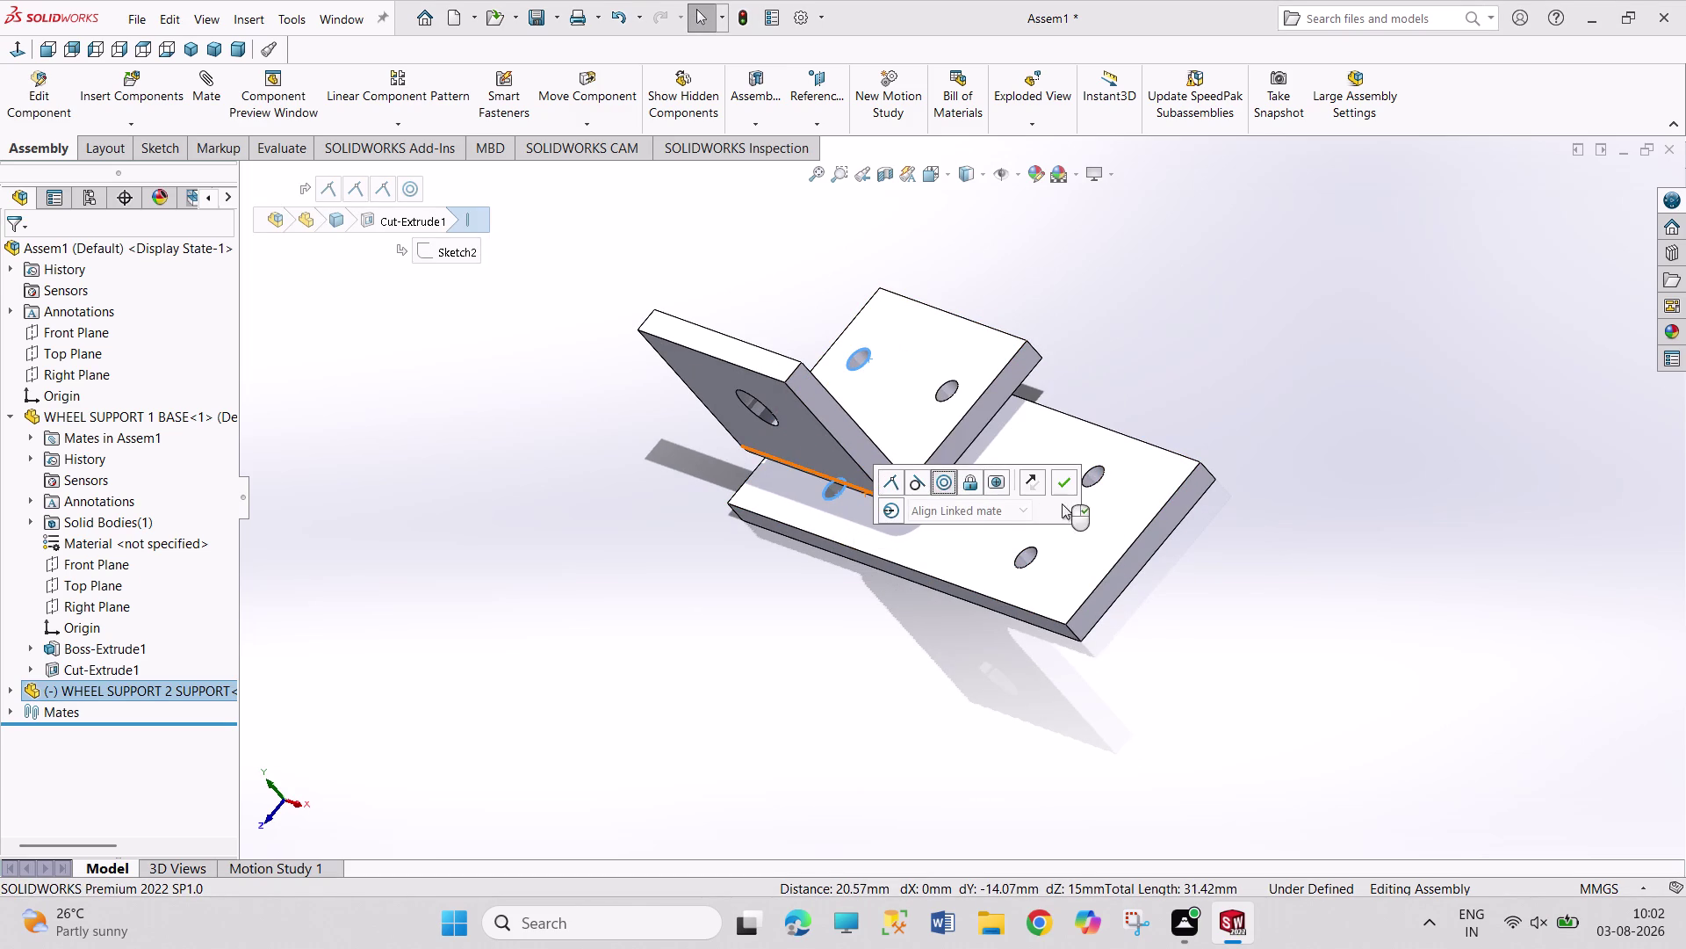